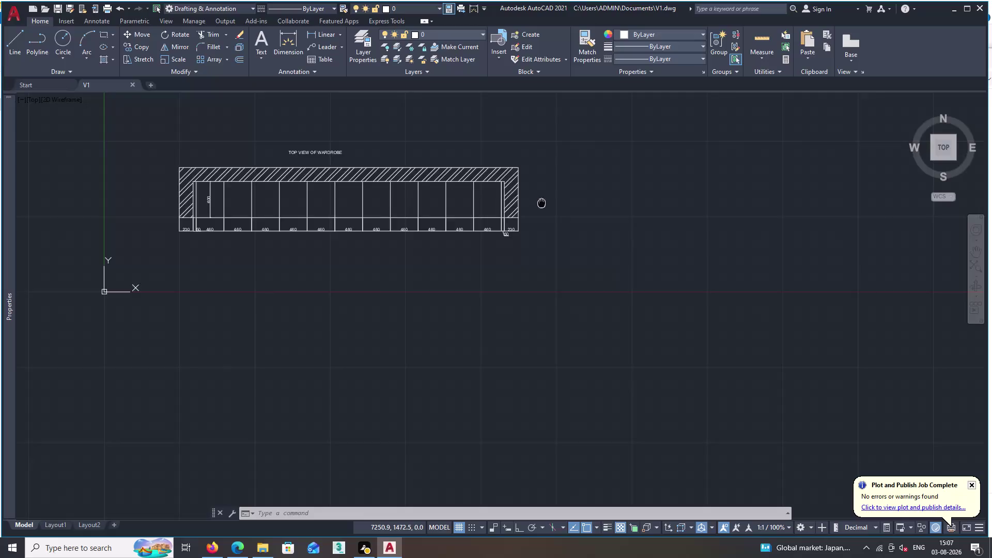
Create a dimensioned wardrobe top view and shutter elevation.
Pick a first point for a trial line, then cancel it.
scroll(down, 3)
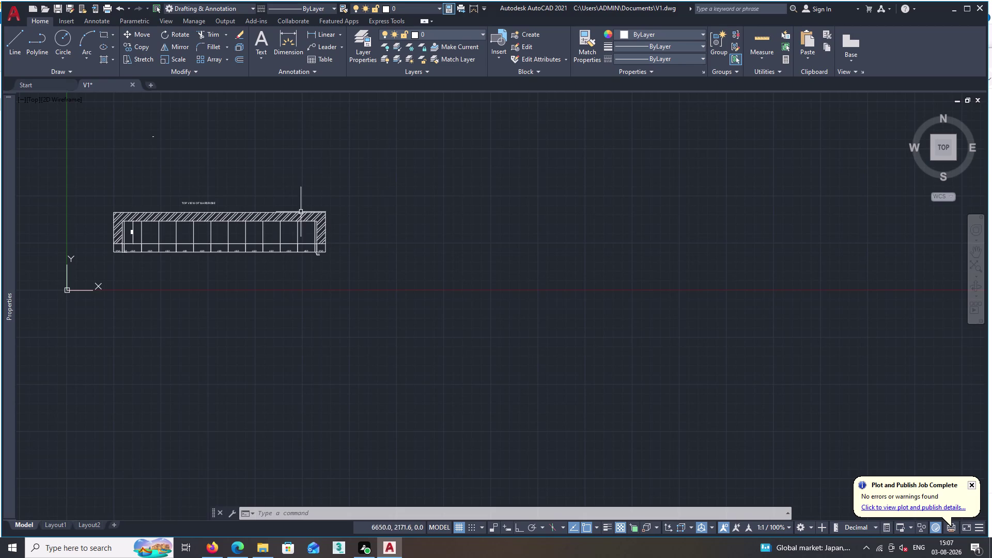
triple_click(16, 33)
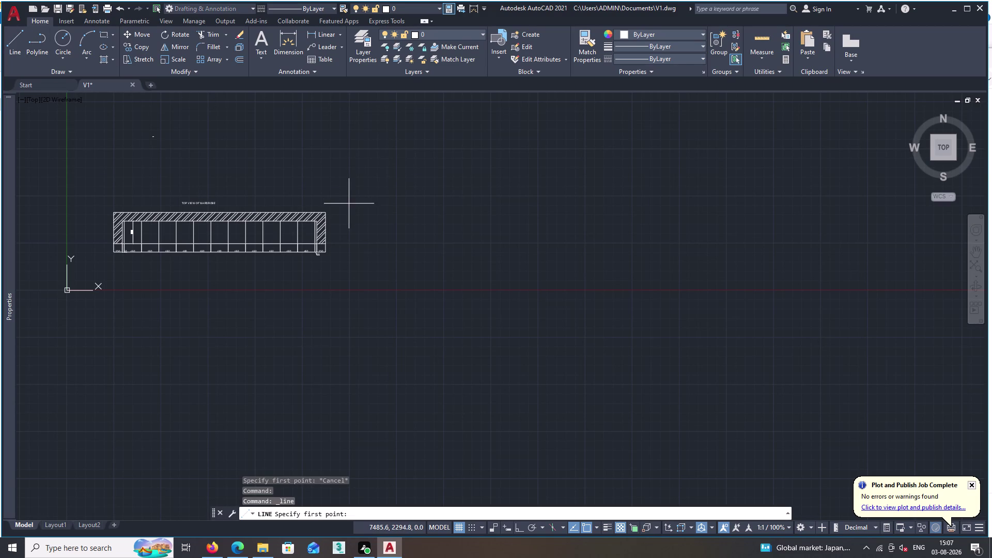
double_click(349, 218)
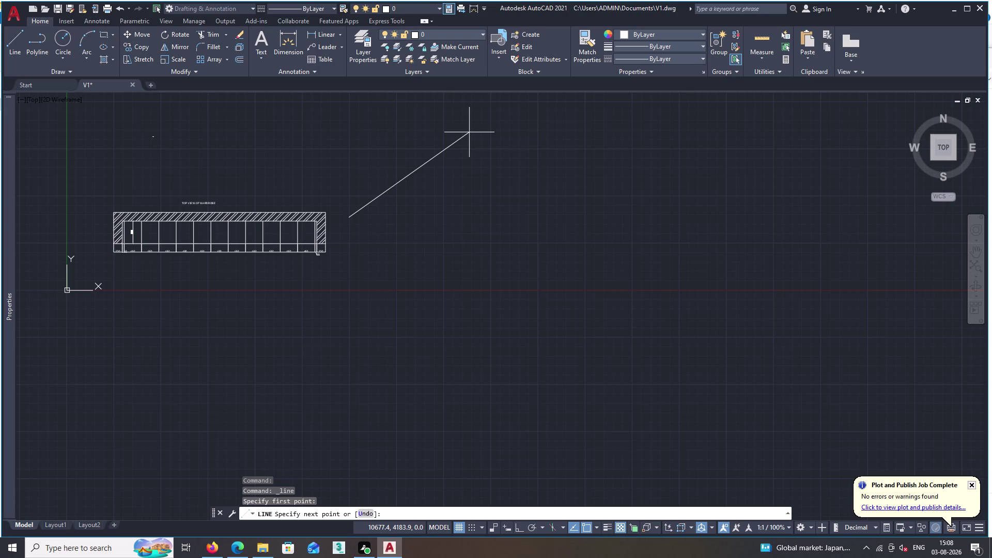
key(Escape)
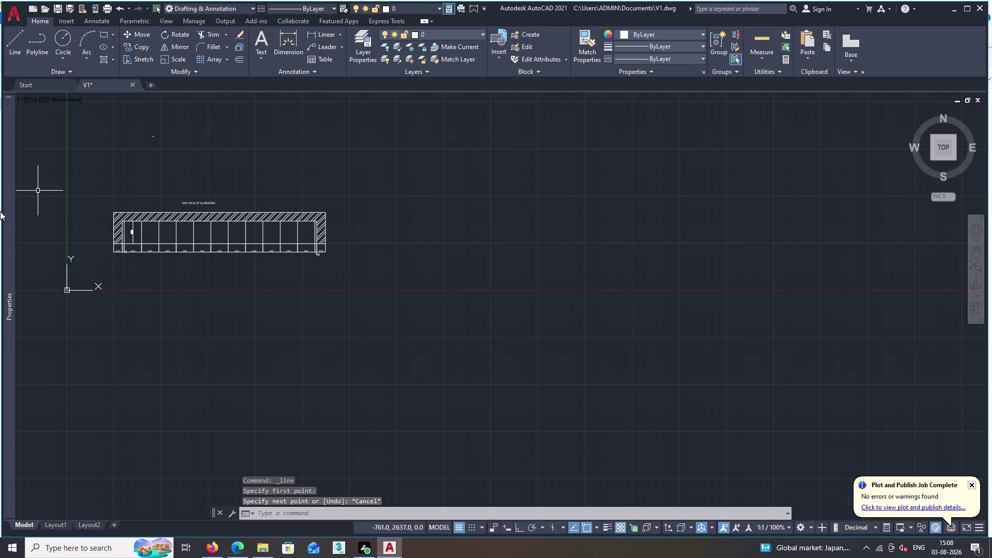
click(12, 40)
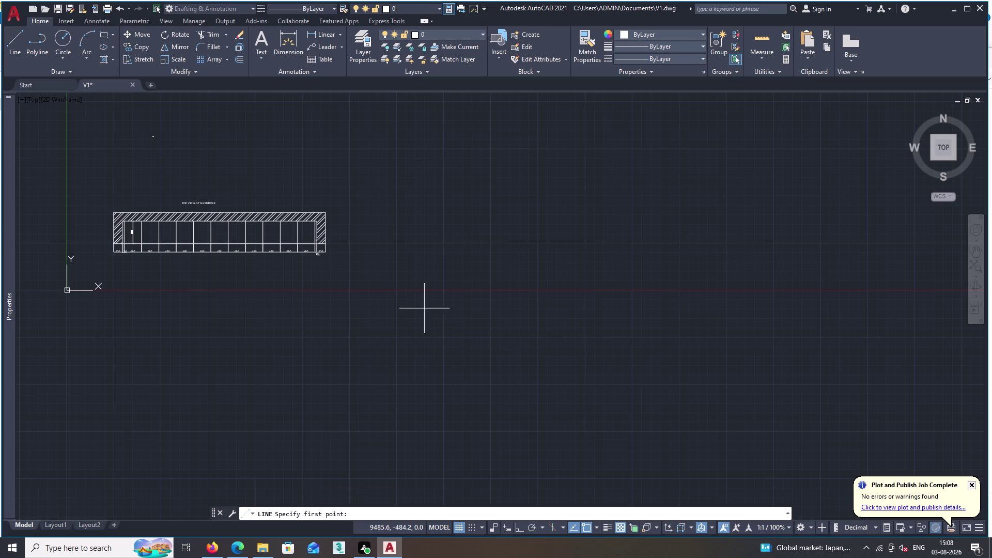
Start a vertical line with Ortho on, then abandon the unfinished line.
double_click(397, 289)
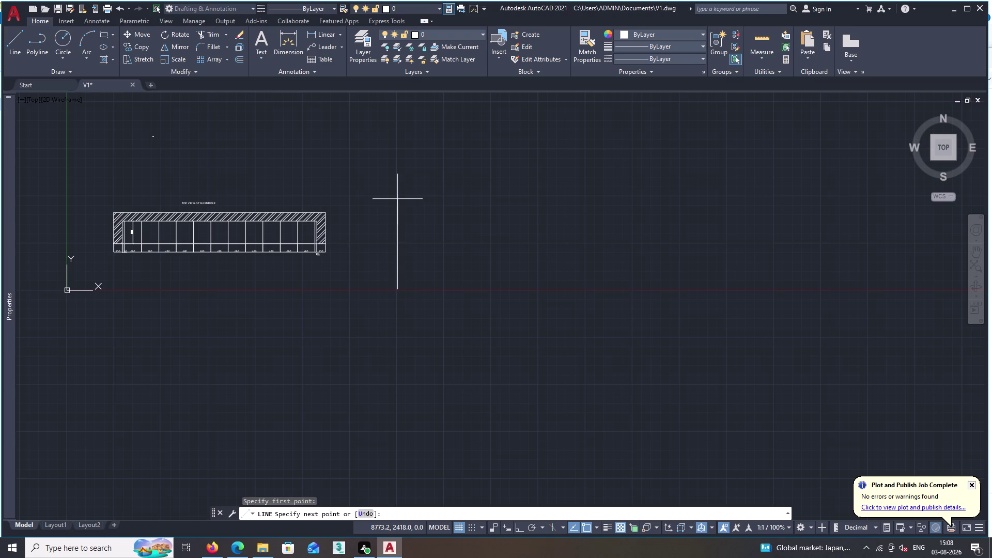
key(F8)
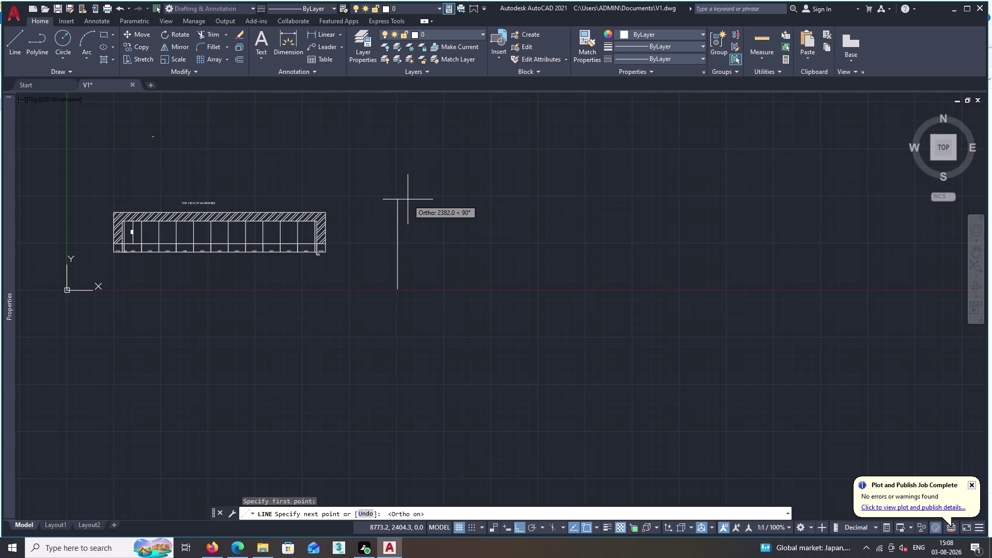
key(2)
key(2)
key(Escape)
Start the RECTANG command with REC.
text(R)
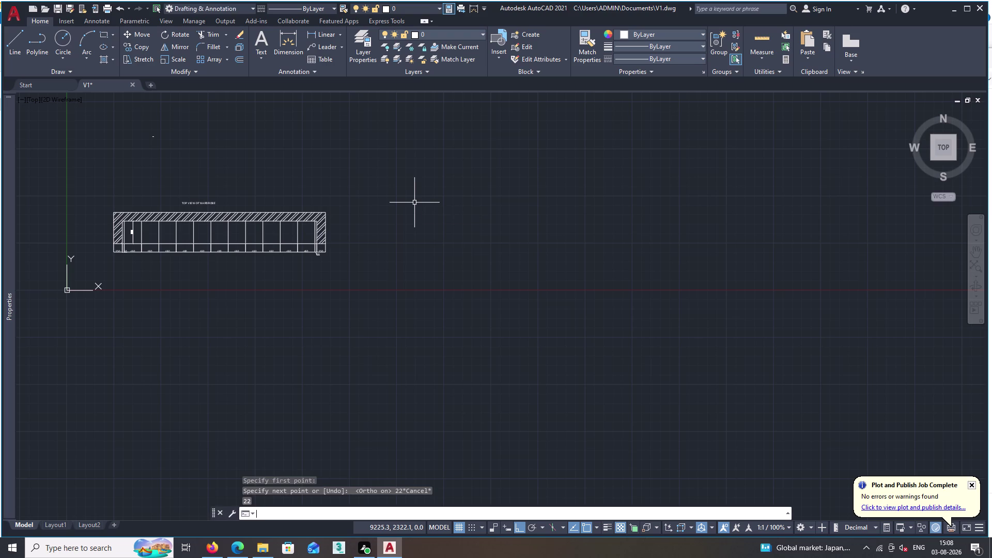
text(EC)
key(space)
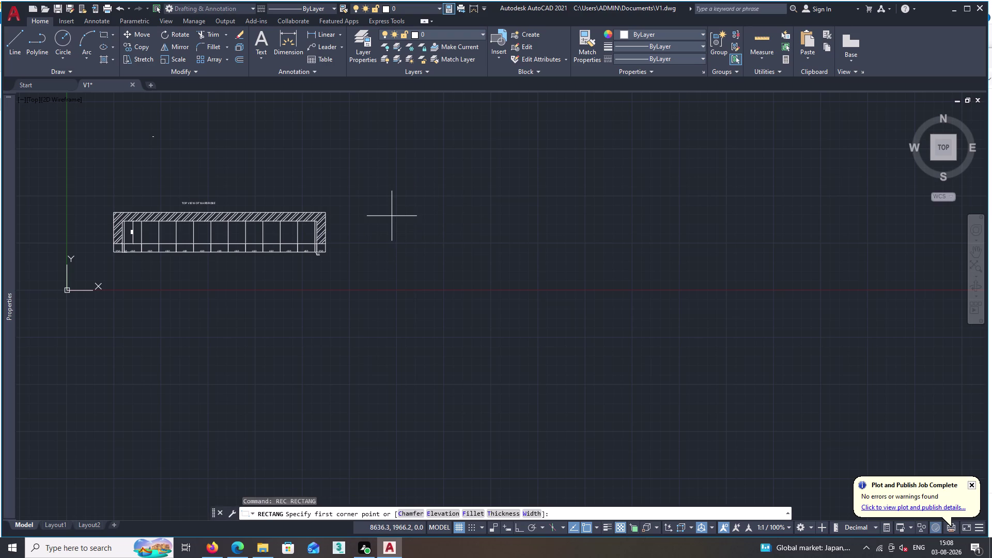
Place a rectangle corner beside the top view and enter length 5140.
click(397, 204)
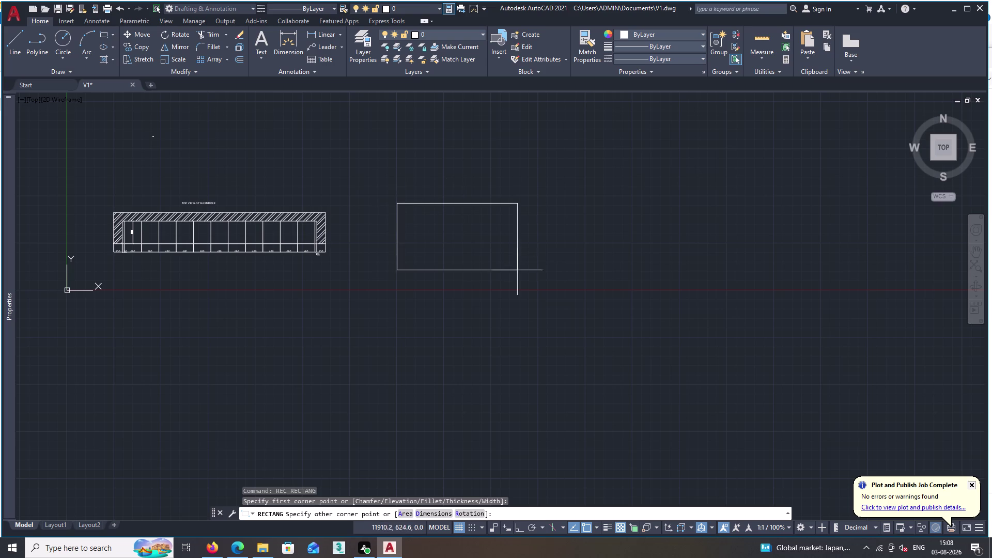
text(D)
key(space)
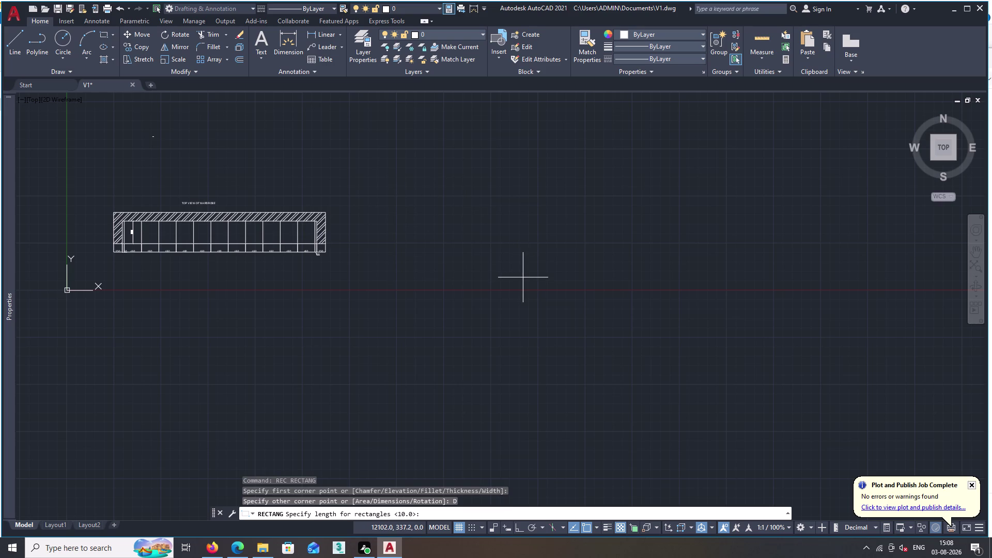
text(514)
text(0)
key(space)
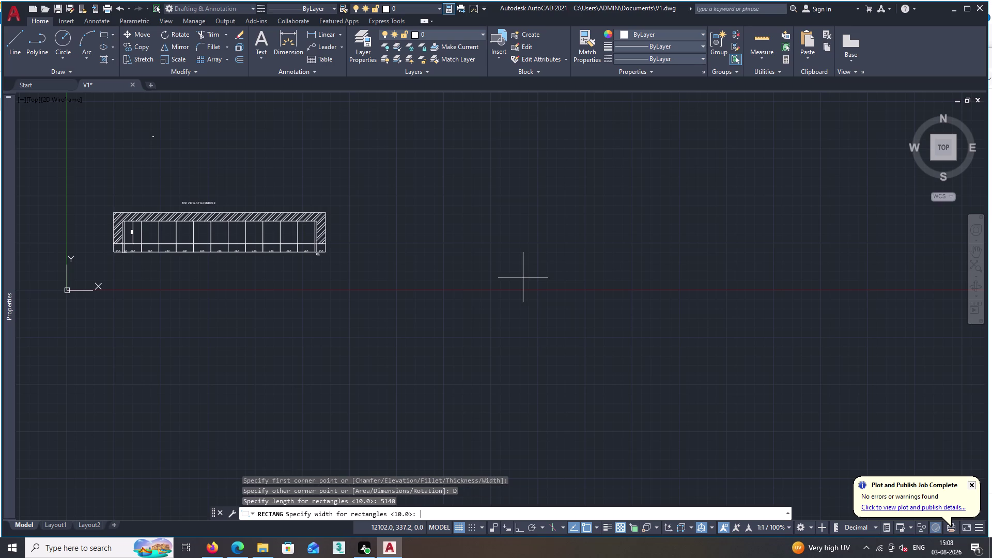
Enter width 2995 and fix the rectangle up and to the right.
key(2)
text(99)
key(5)
key(space)
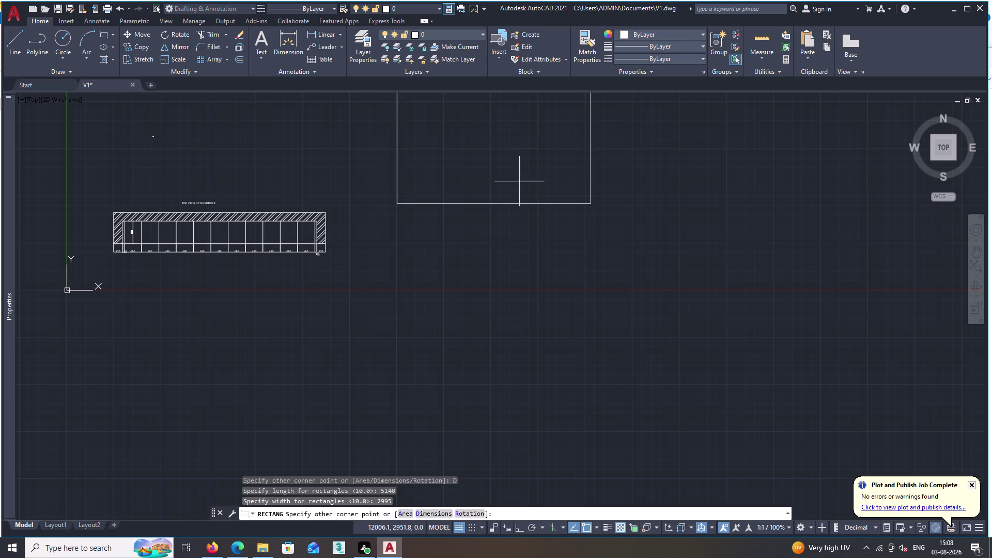
click(514, 271)
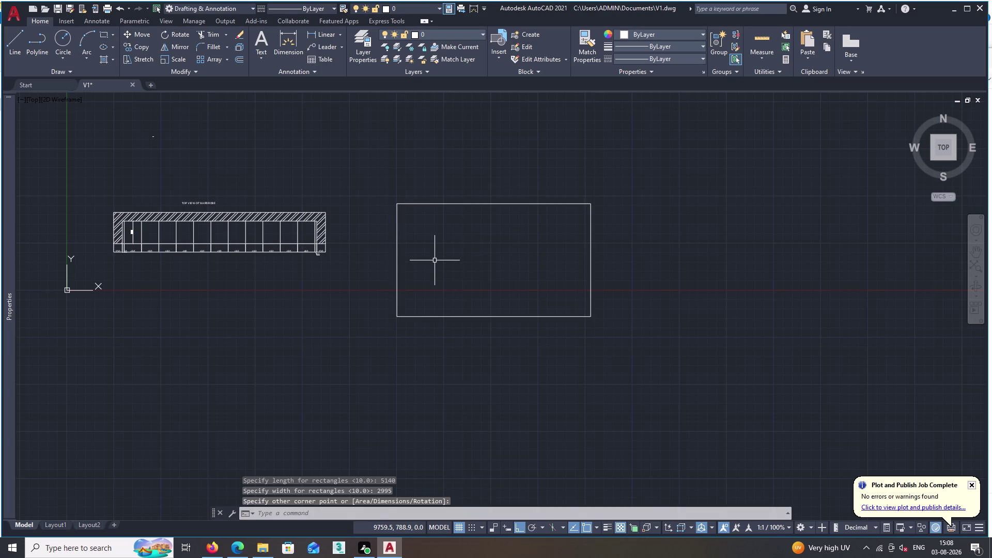
text(O)
key(space)
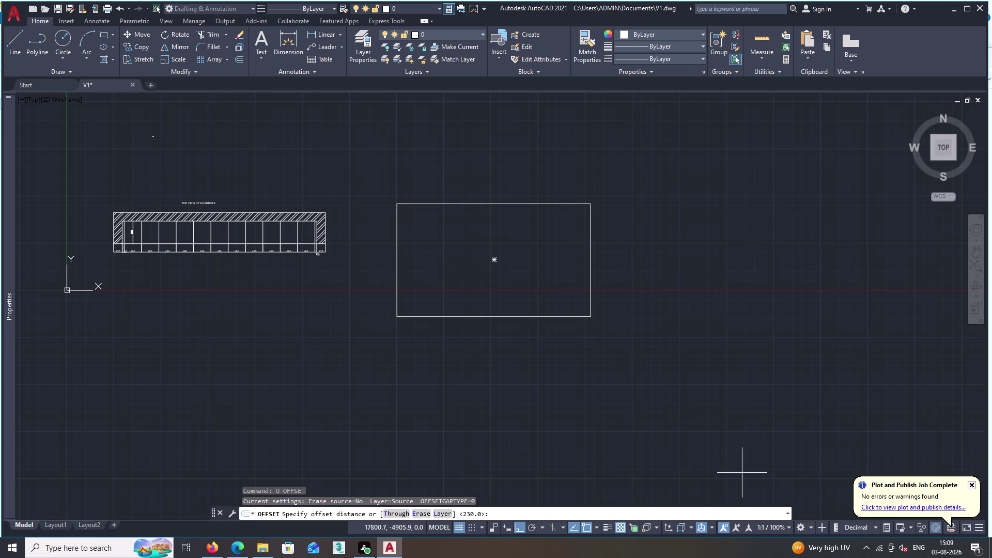
Offset the 5140 × 2995 rectangle 230 inward, then exit OFFSET.
key(space)
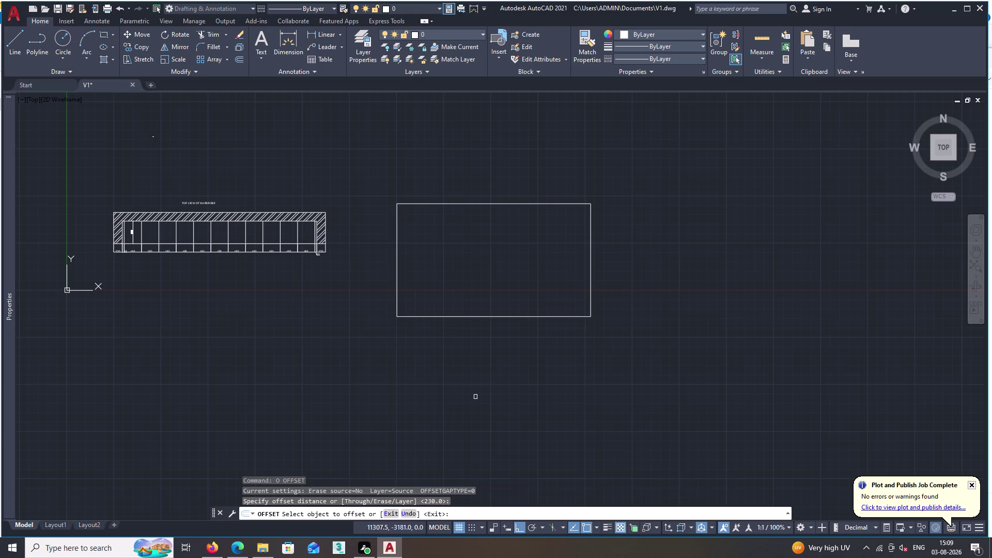
double_click(395, 264)
triple_click(418, 270)
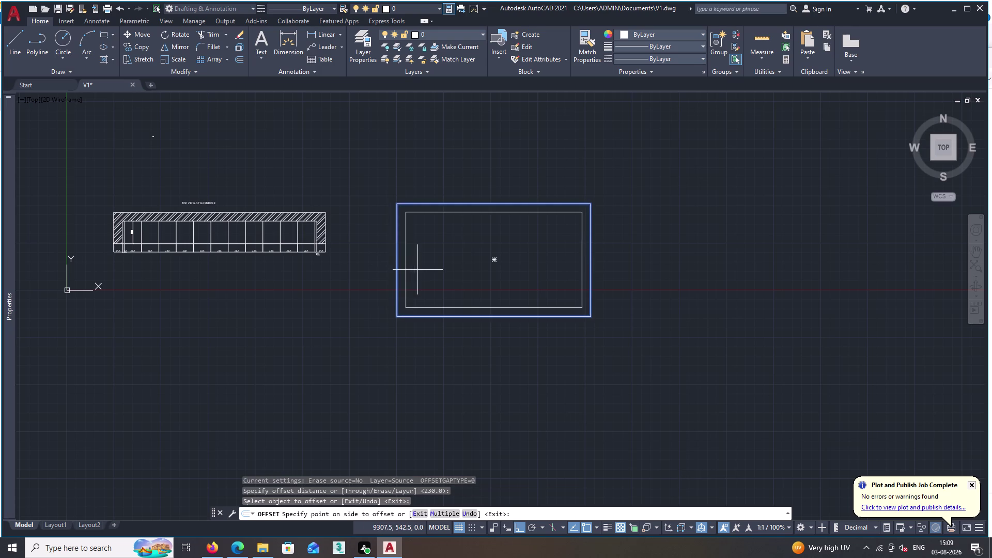
scroll(up, 3)
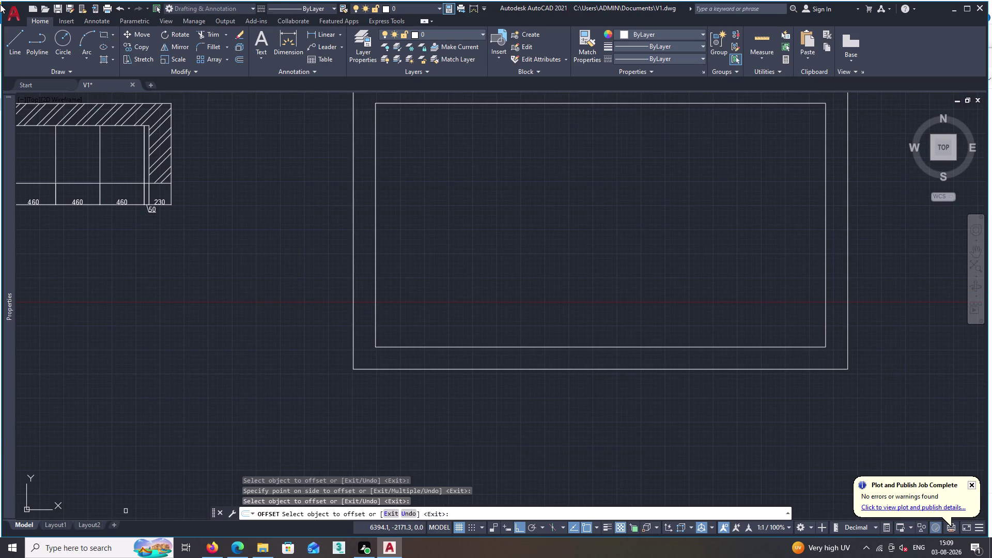
text(E)
text(X)
key(Escape)
text(EX)
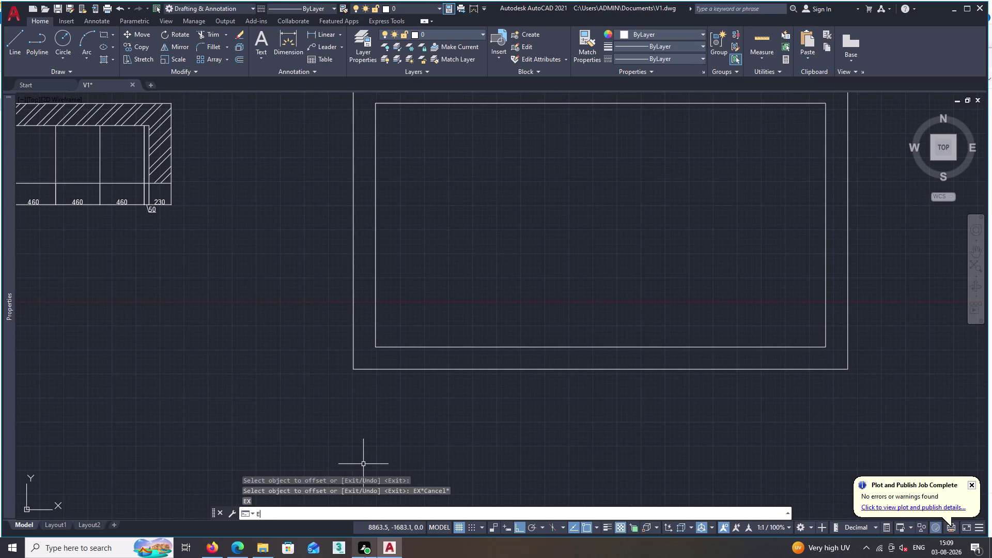
Try EXTEND and BREAK on the inner frame, cancelling each attempt.
key(space)
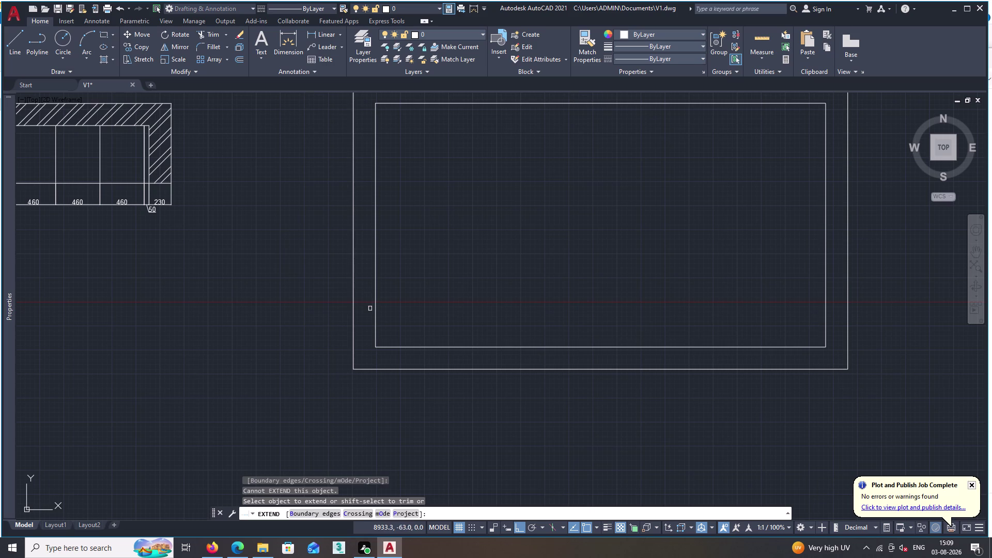
double_click(375, 337)
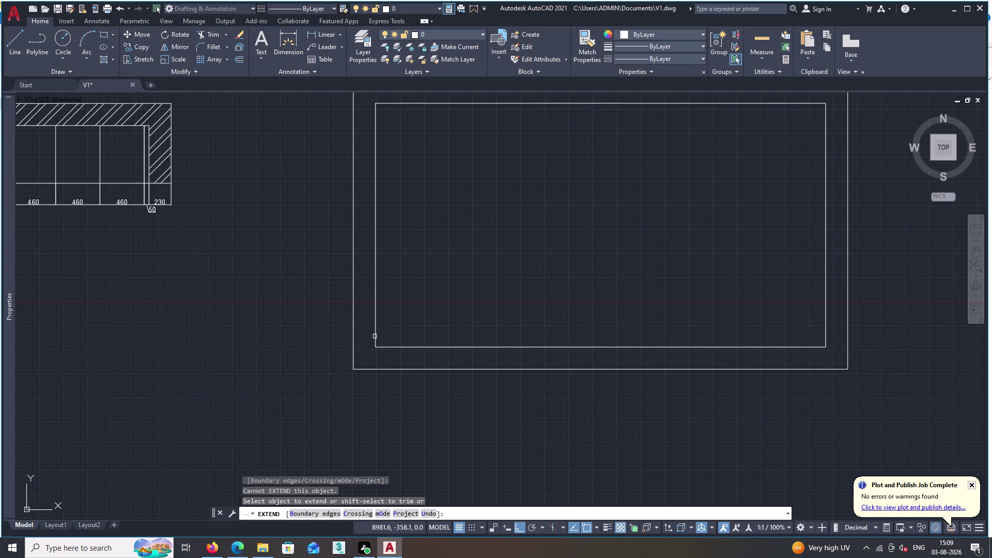
key(Escape)
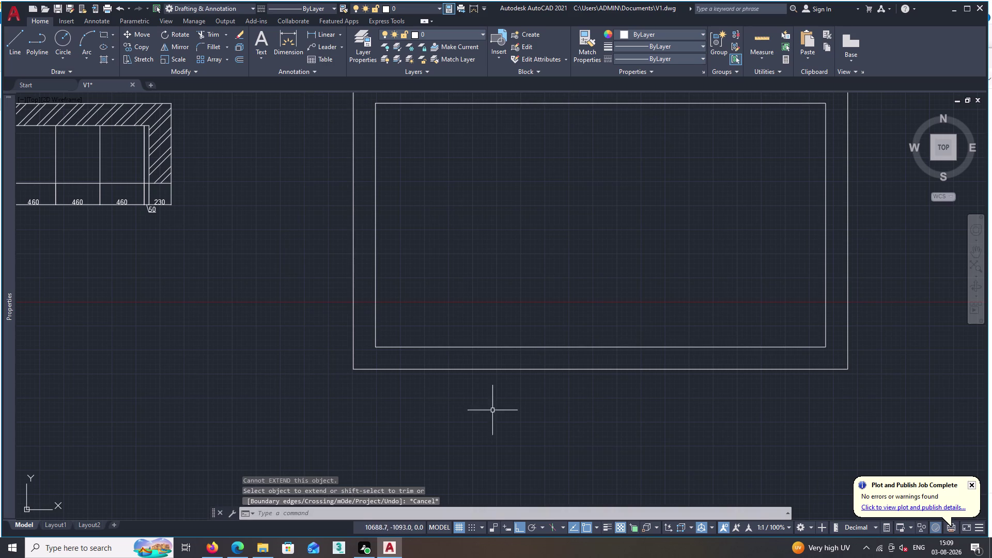
key(b)
text(R)
key(space)
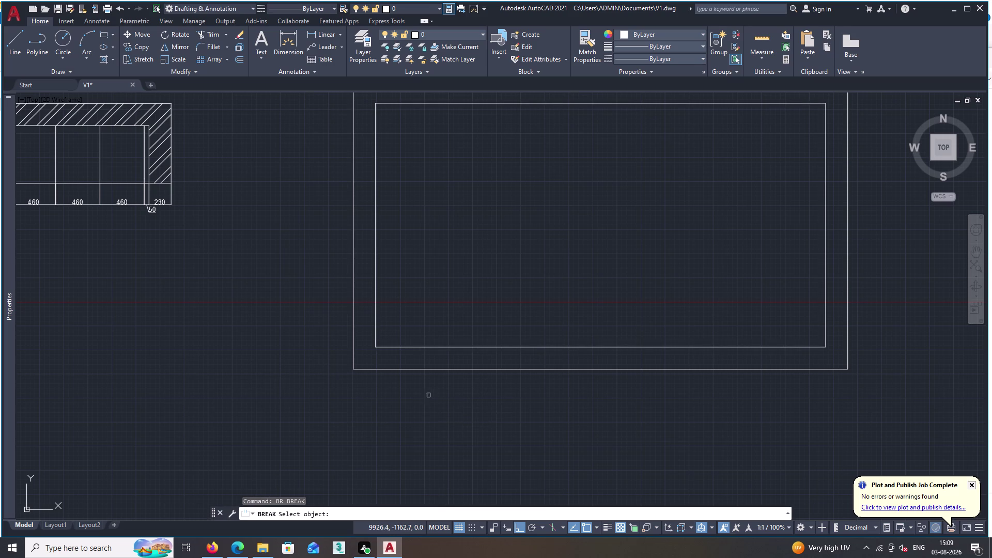
key(Escape)
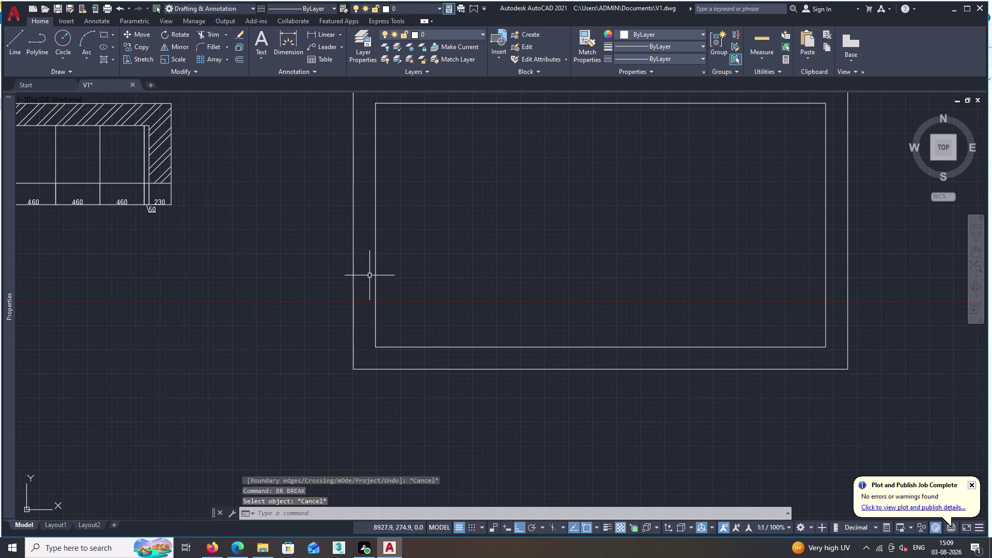
text(BR)
key(space)
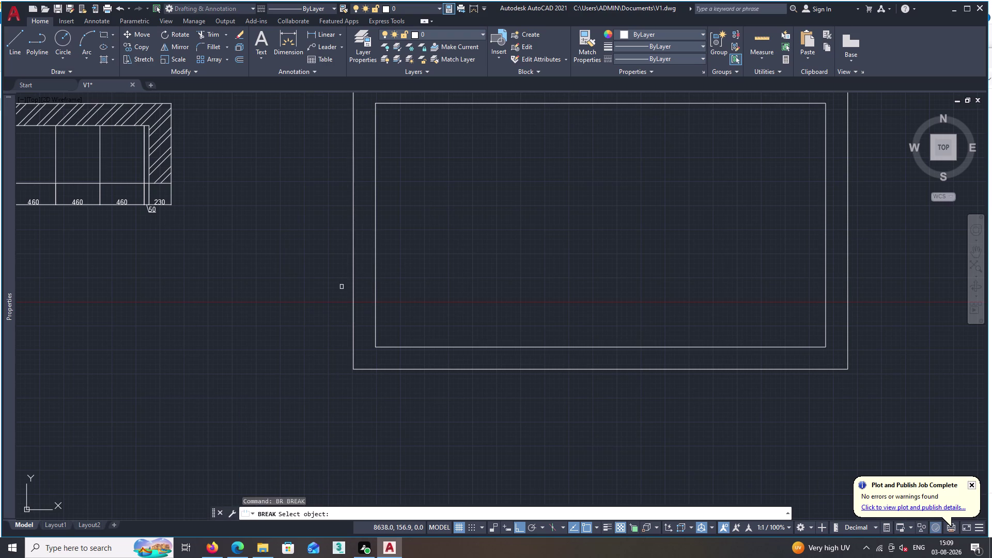
key(Escape)
key(b)
key(r)
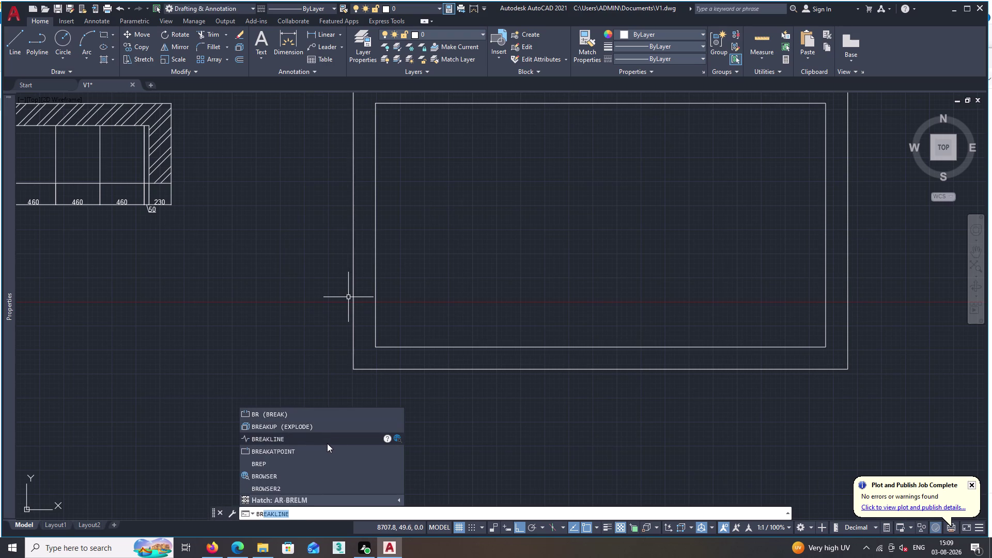
Attempt breaking the inner rectangle at its lower-left corner and left edge.
double_click(331, 450)
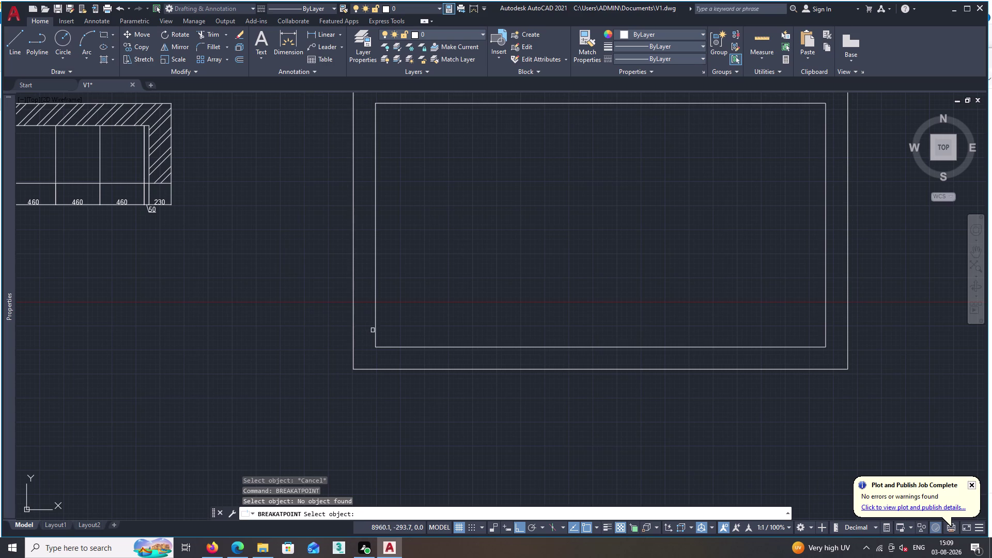
double_click(377, 329)
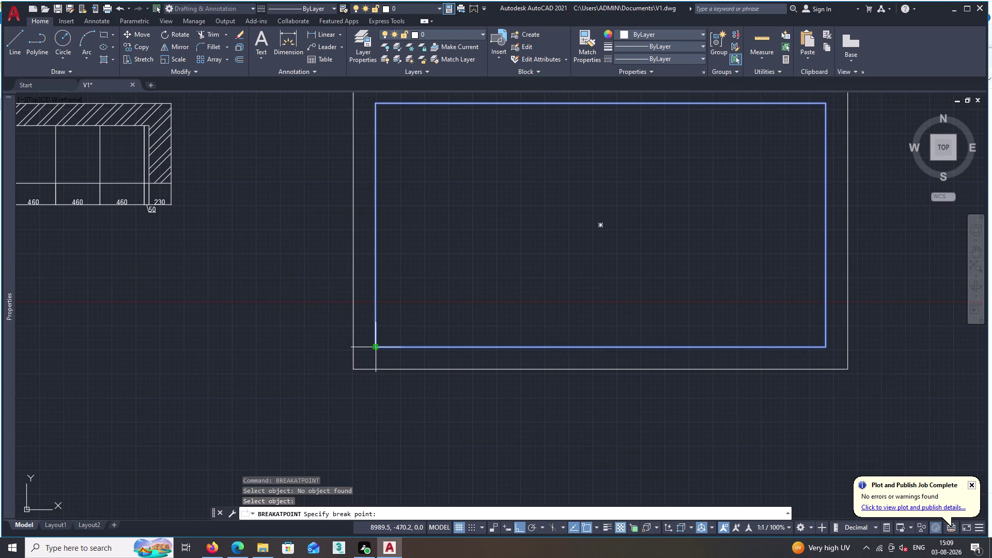
click(374, 346)
key(space)
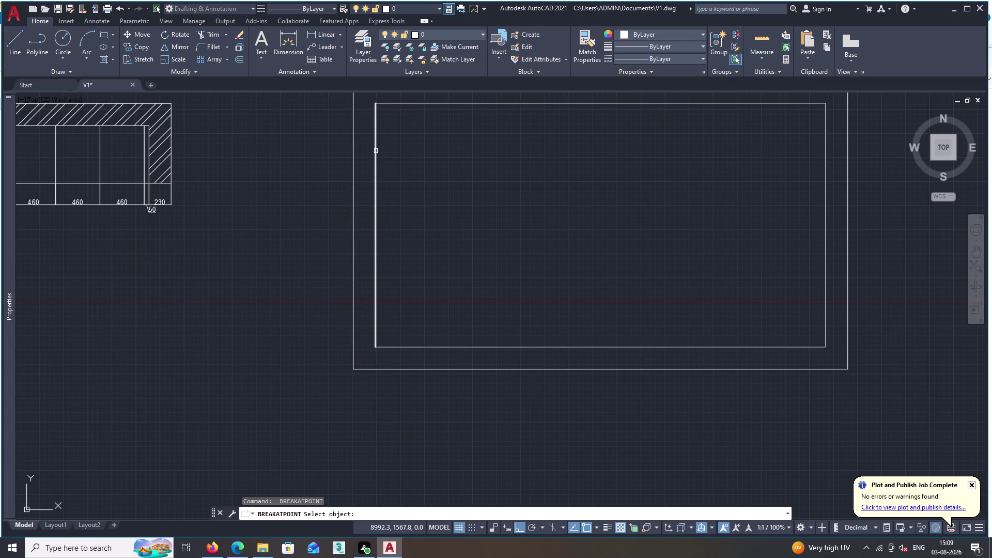
click(374, 151)
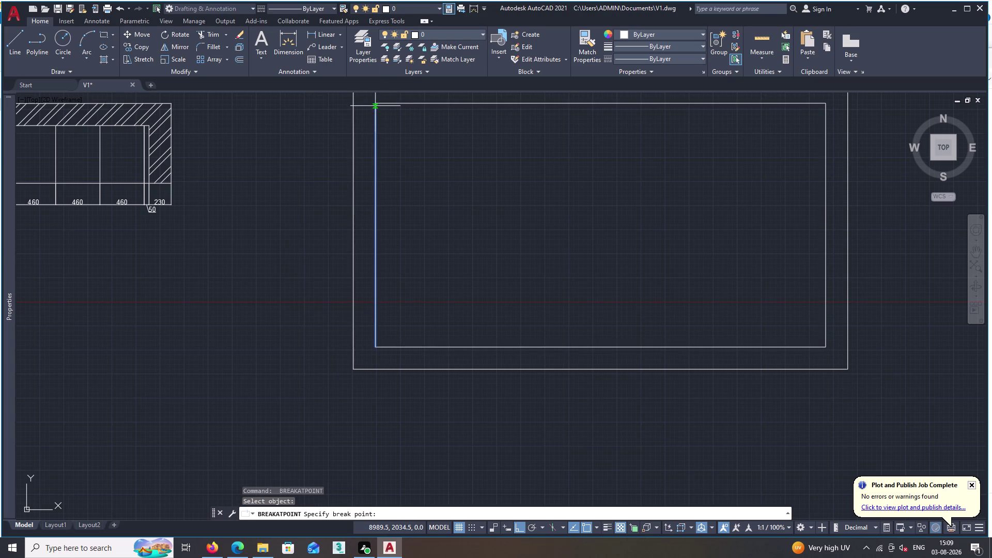
click(377, 104)
key(space)
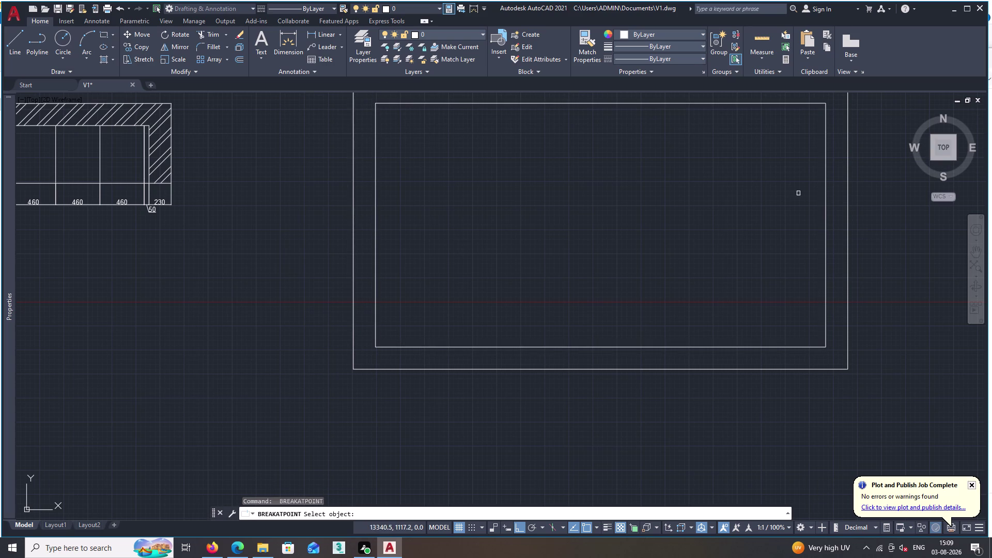
Attempt breaks on the inner rectangle's right side and bottom-right corner, then cancel.
double_click(827, 210)
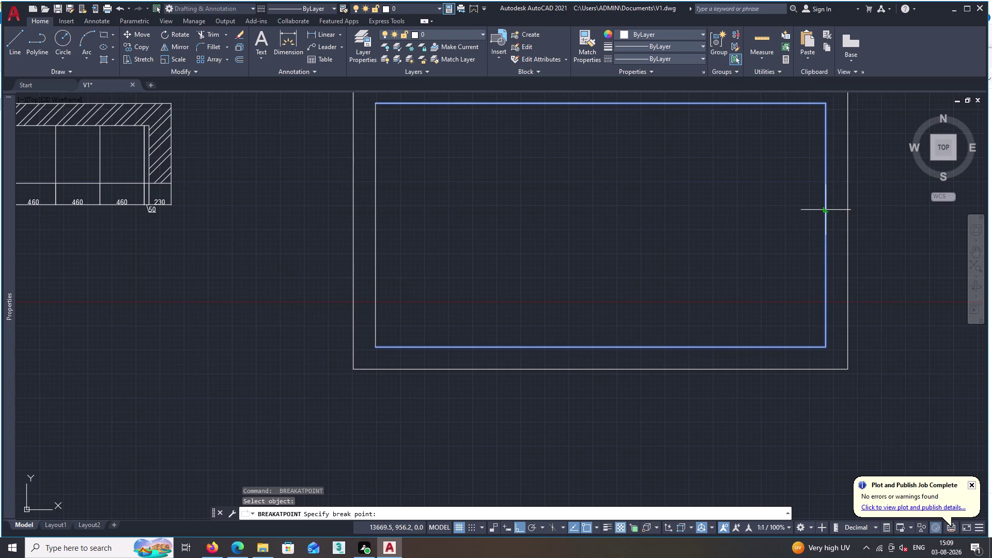
triple_click(825, 104)
key(space)
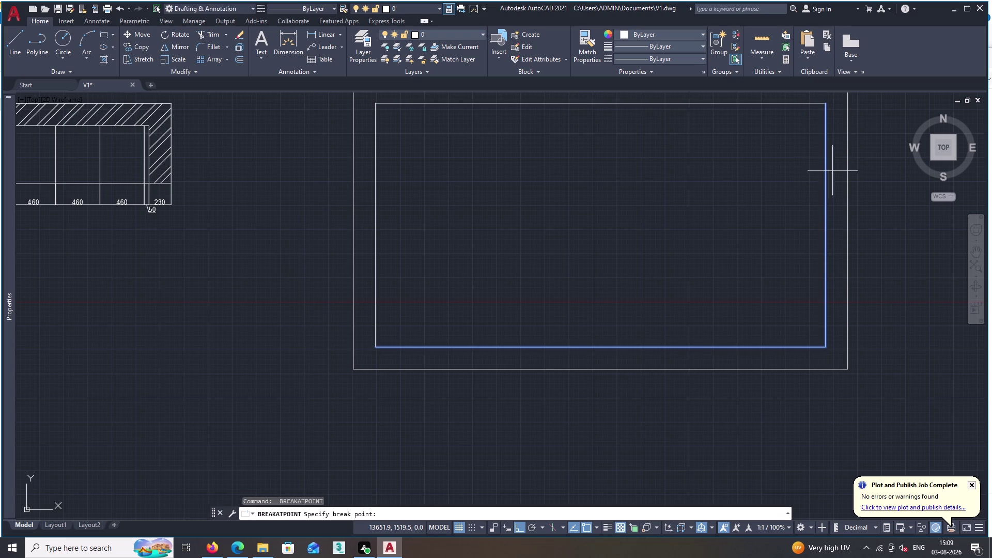
key(space)
key(space)
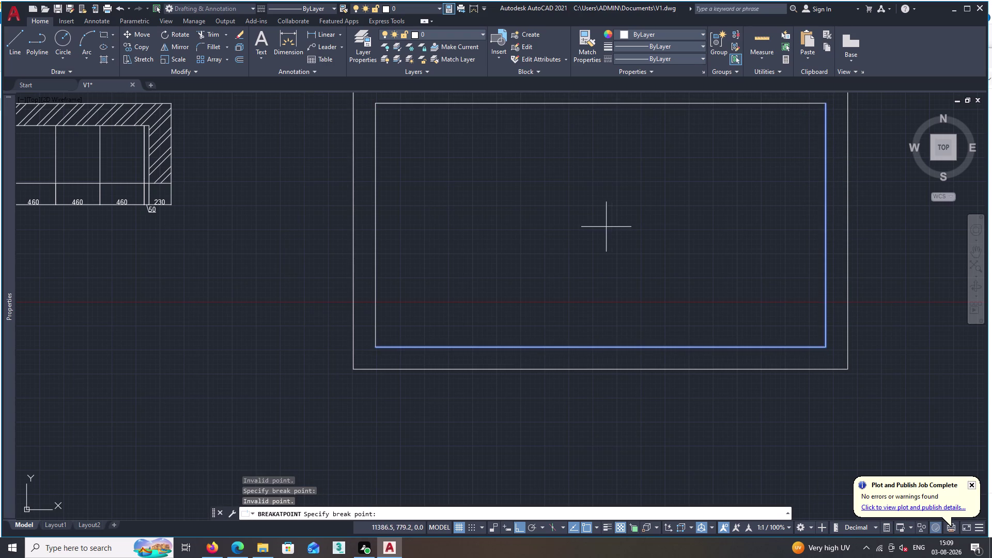
key(space)
click(828, 346)
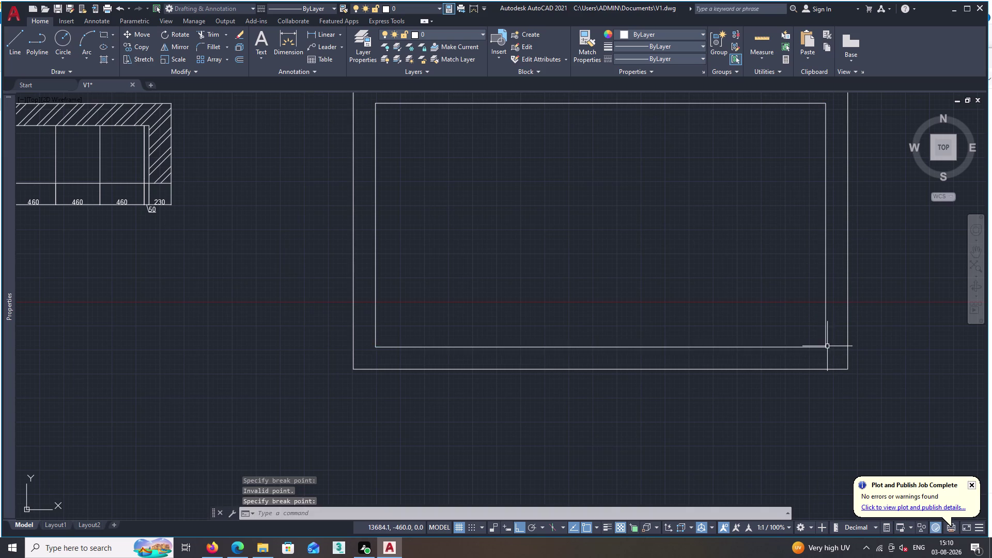
key(space)
key(o)
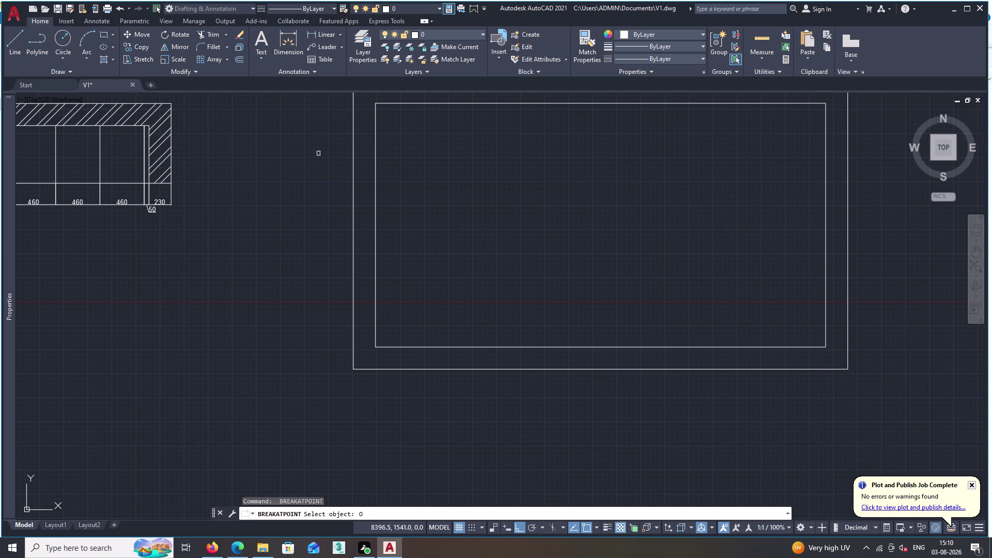
key(space)
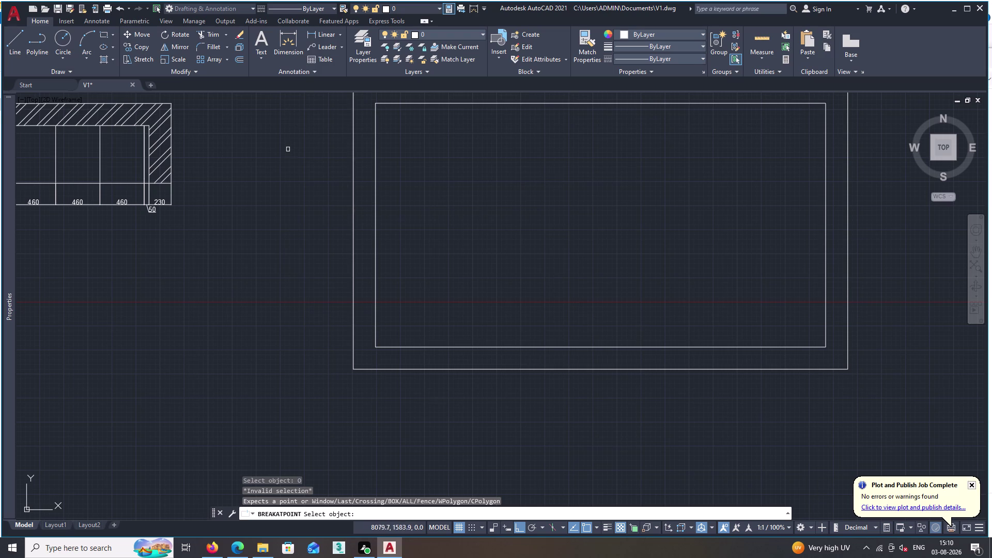
key(Escape)
Start EXTEND with EX and cancel the first line pick.
key(e)
text(X)
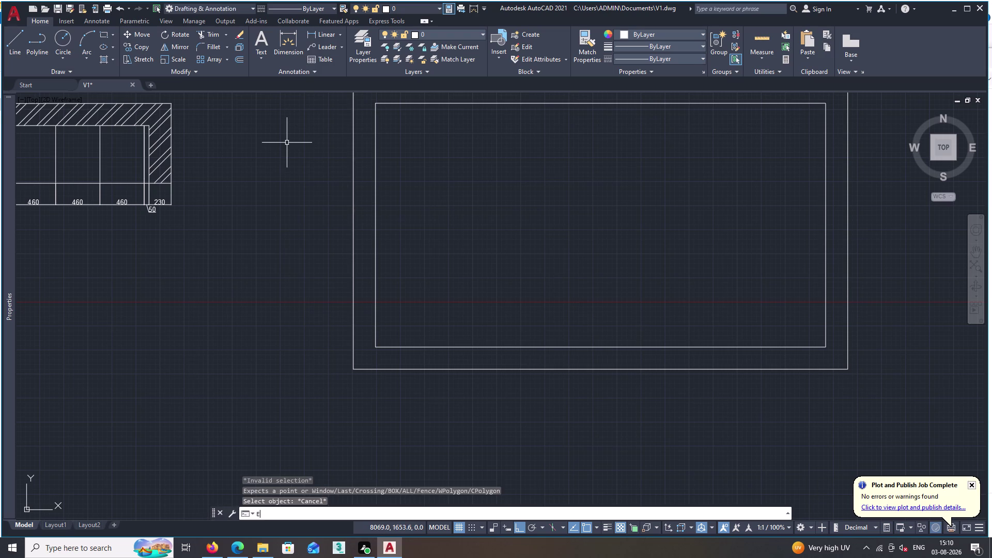
key(space)
double_click(374, 216)
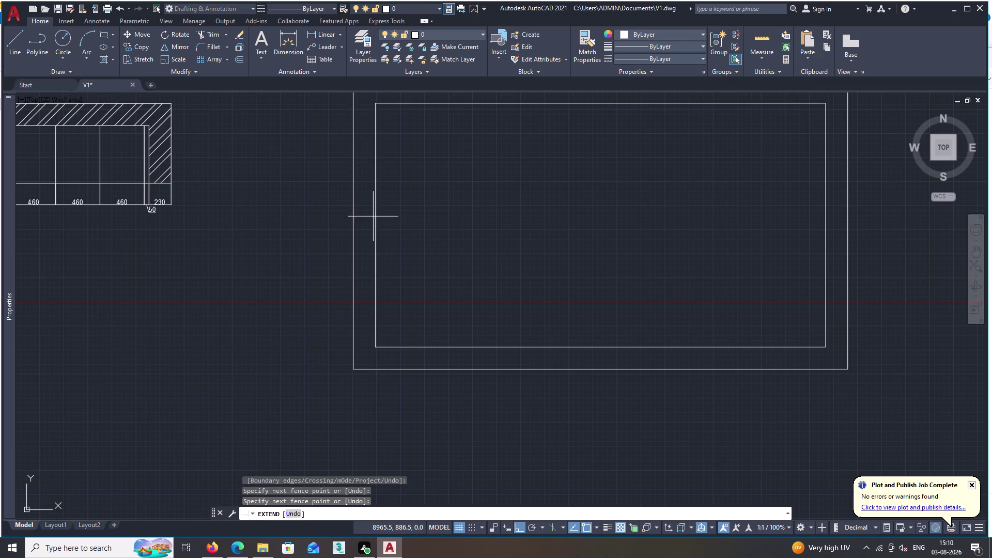
key(Escape)
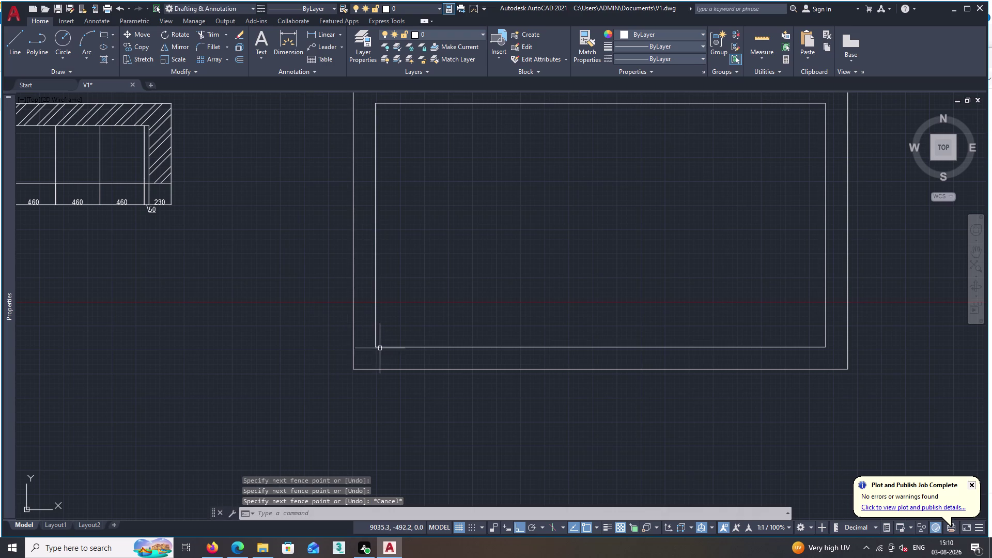
Extend the left and right inner lines up and down to the outer frame.
key(e)
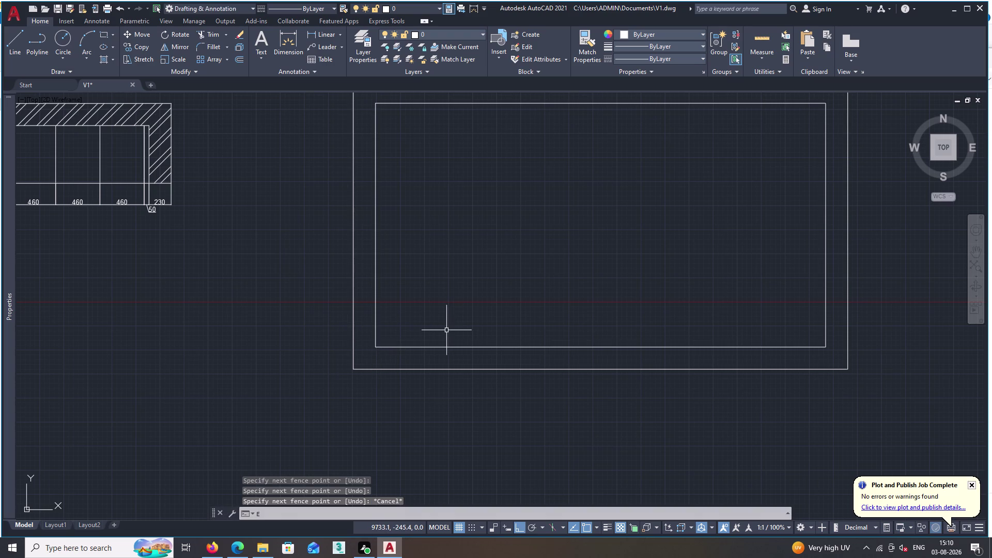
text(X)
key(space)
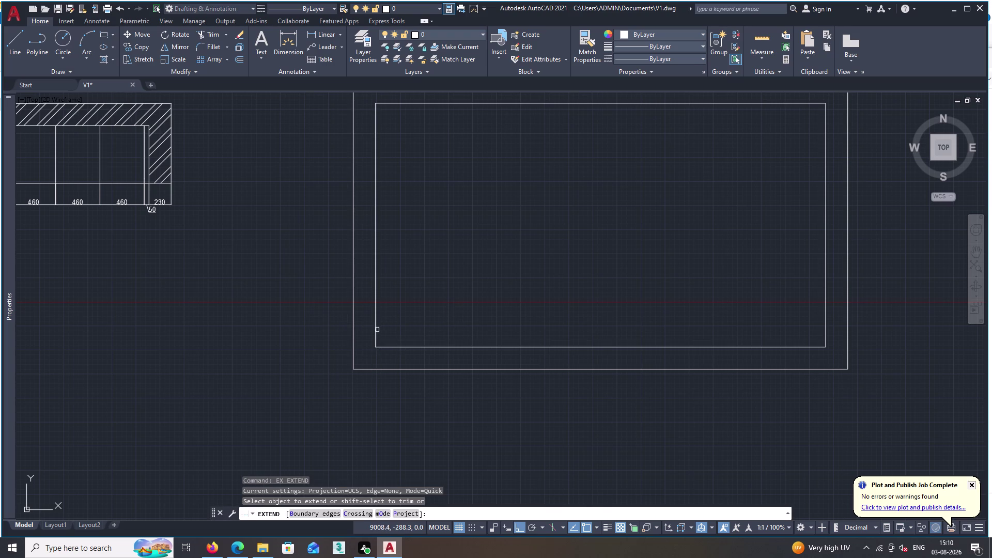
double_click(377, 330)
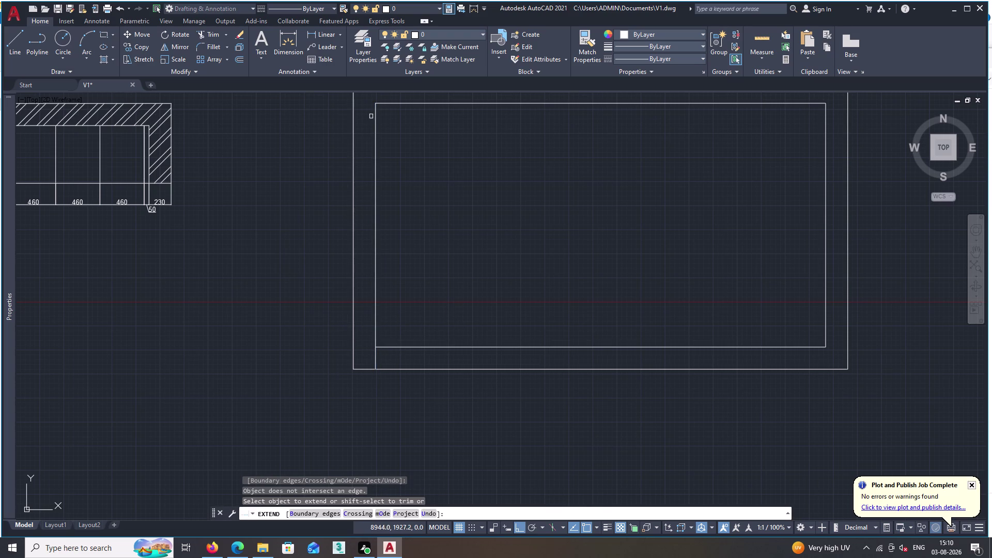
double_click(377, 116)
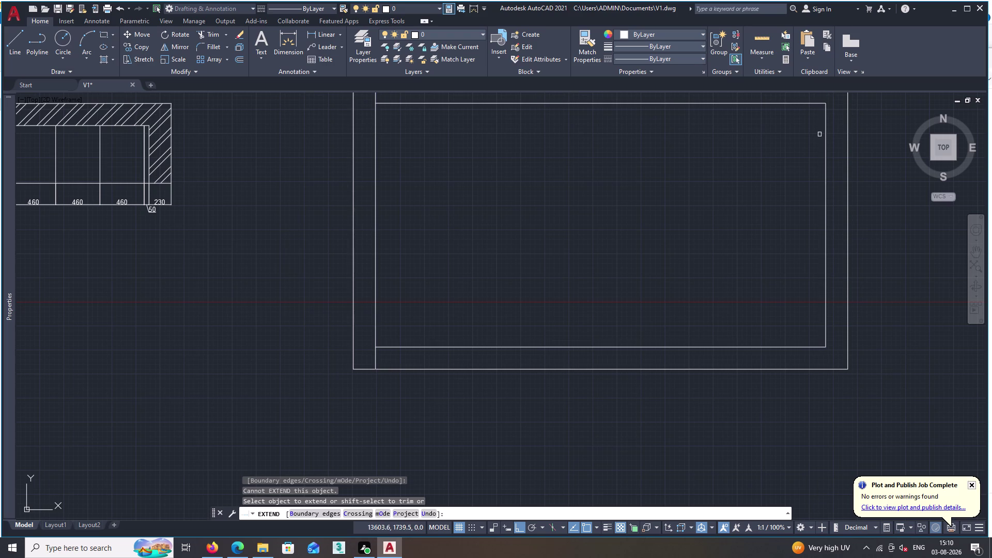
click(827, 138)
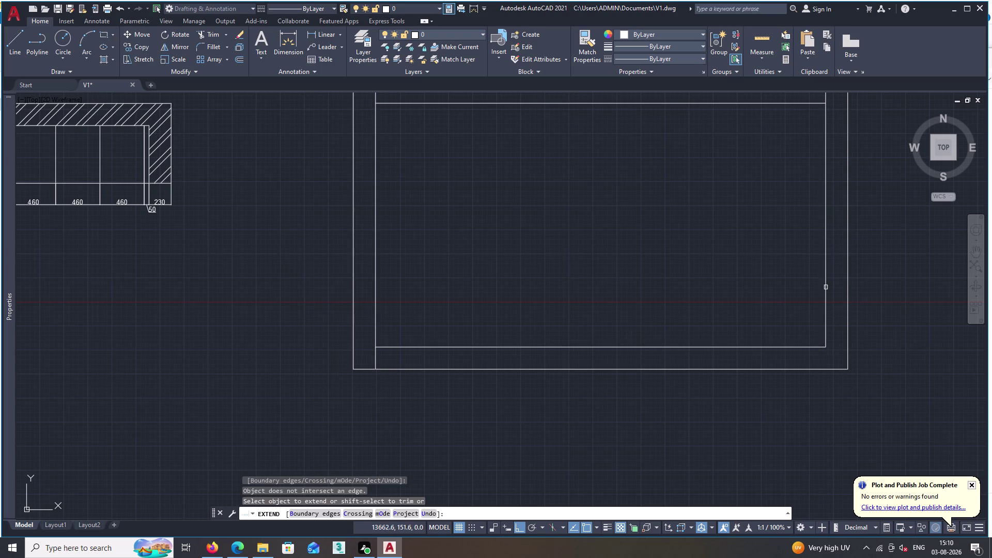
double_click(827, 290)
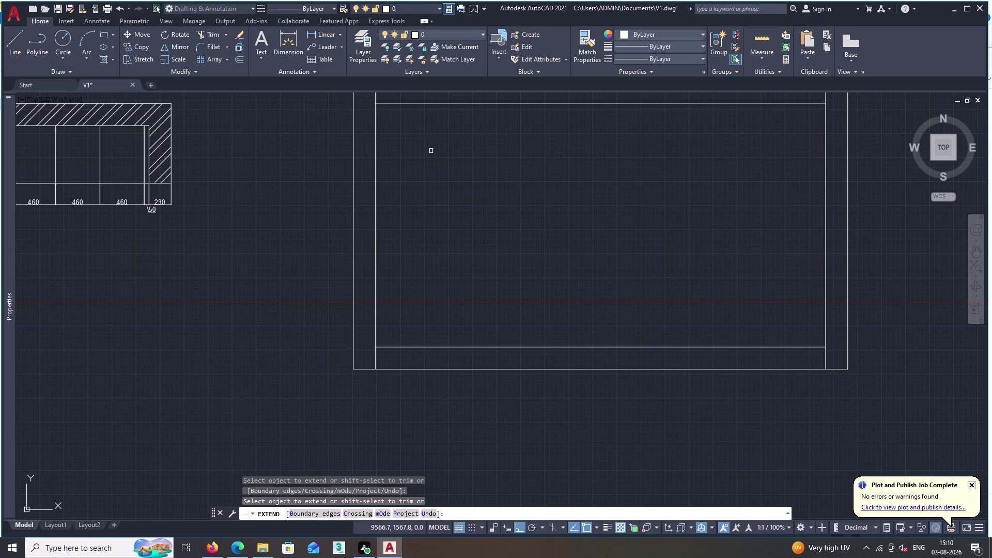
key(Escape)
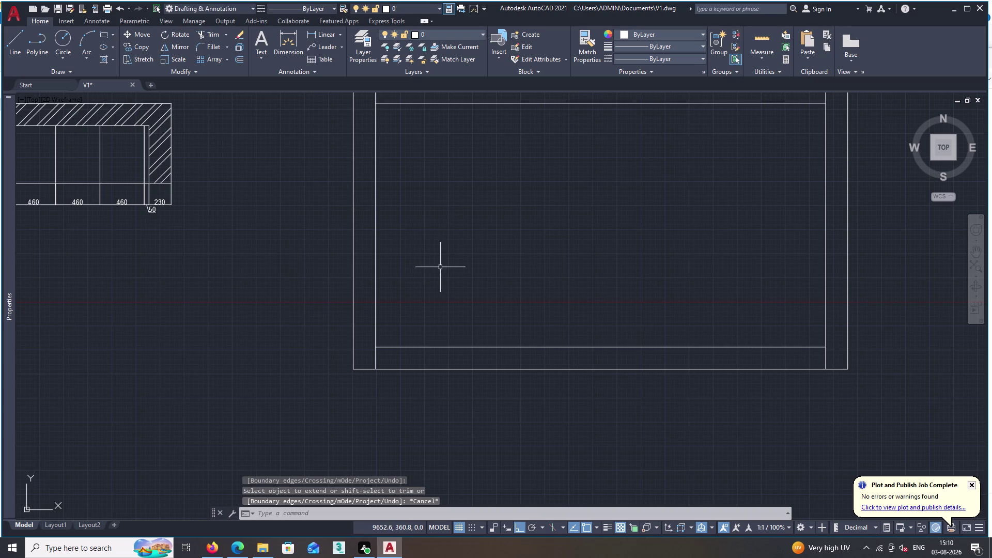
After several polyline-editing attempts, delete the top inner line.
double_click(458, 347)
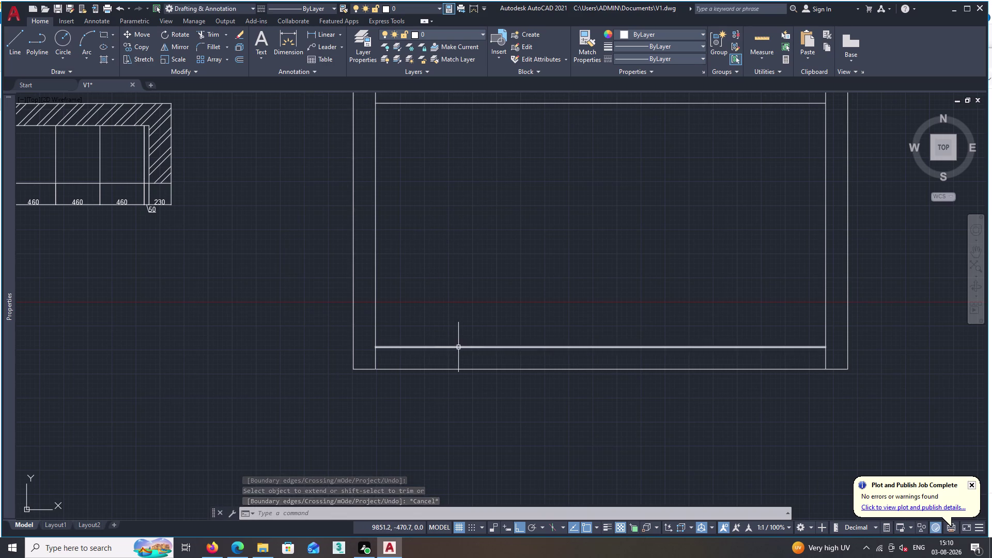
click(545, 103)
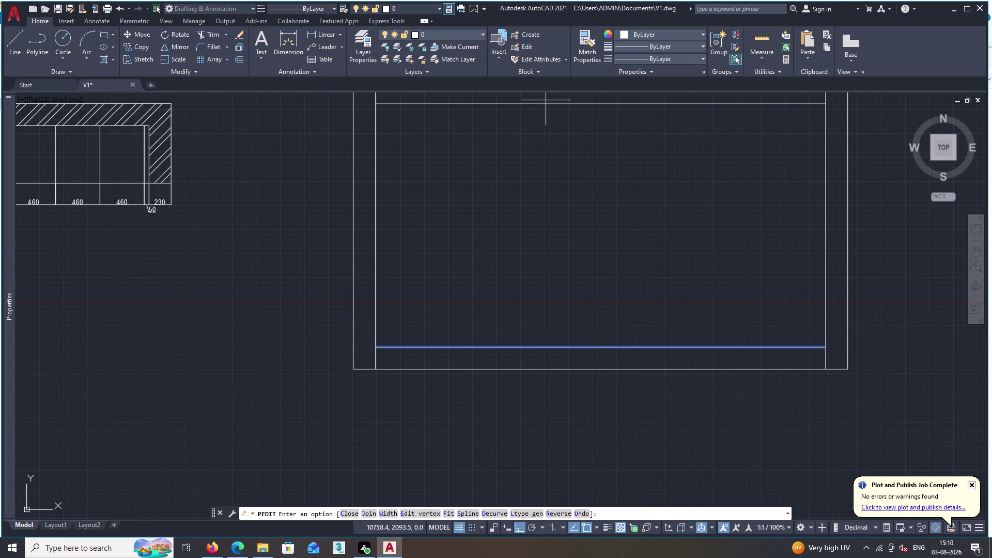
key(Escape)
double_click(547, 103)
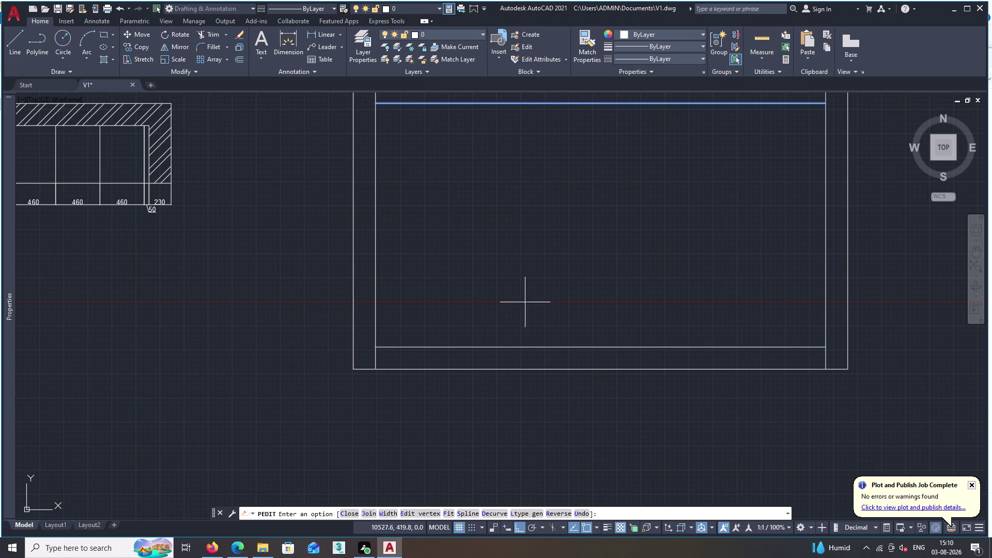
click(534, 348)
key(Delete)
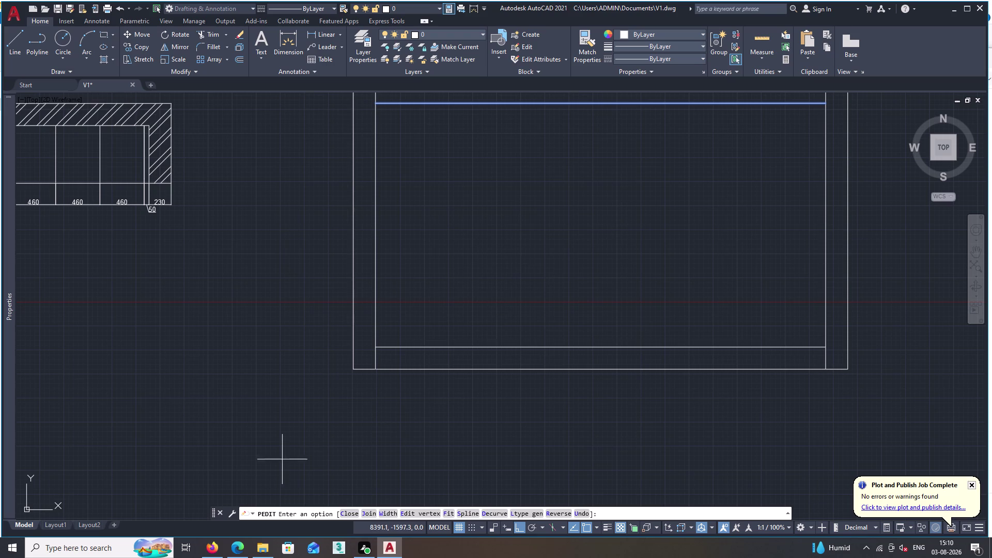
key(Delete)
key(Escape)
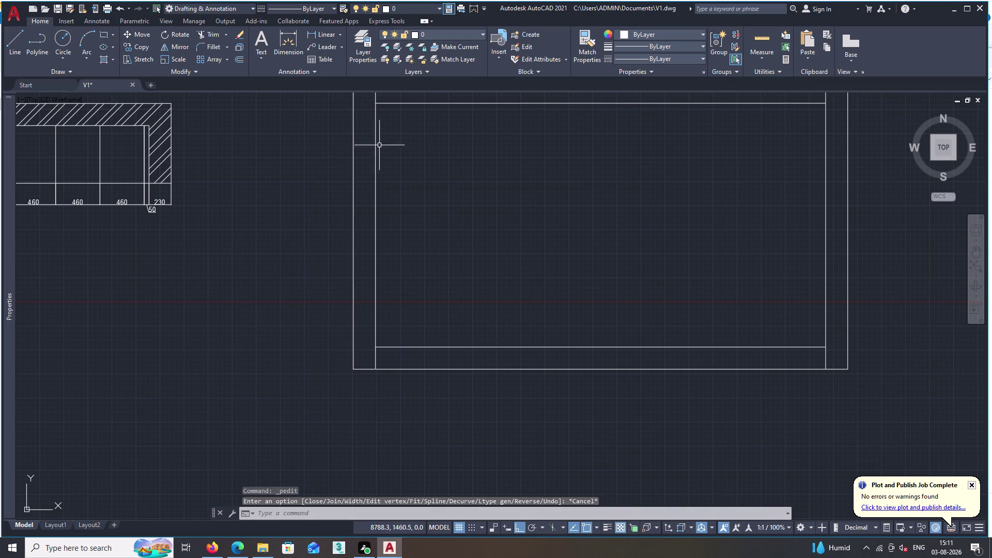
click(445, 103)
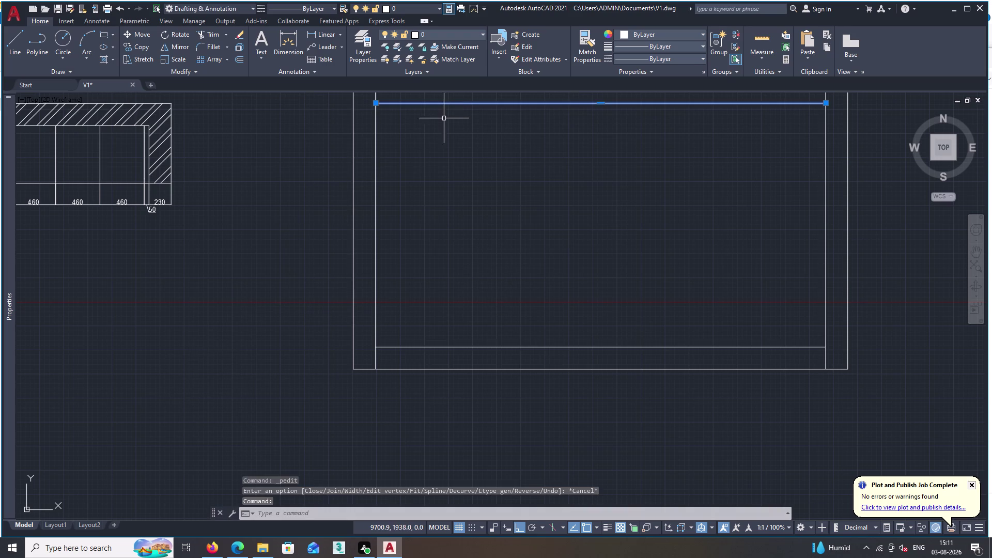
key(Delete)
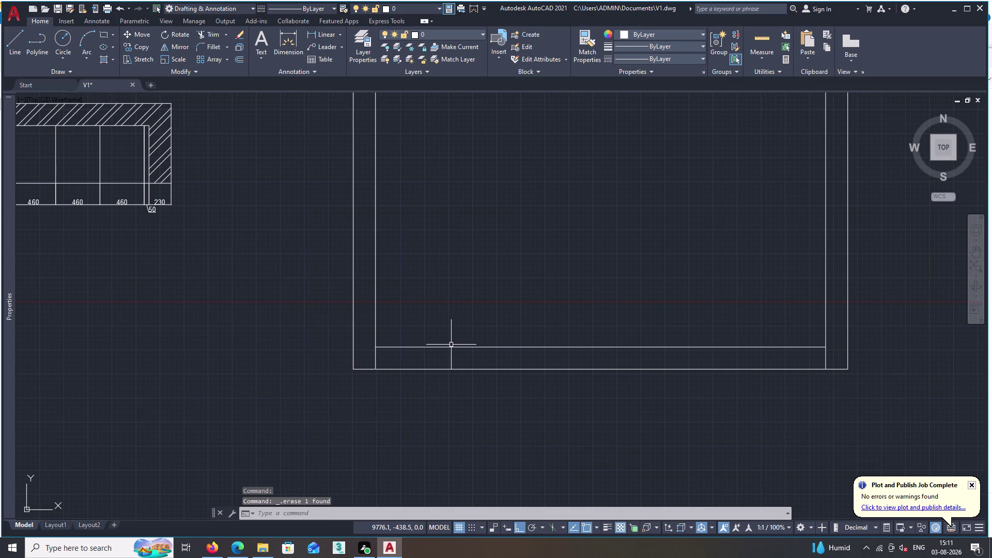
Try repeatedly to select and delete the bottom inner line.
double_click(452, 346)
key(Delete)
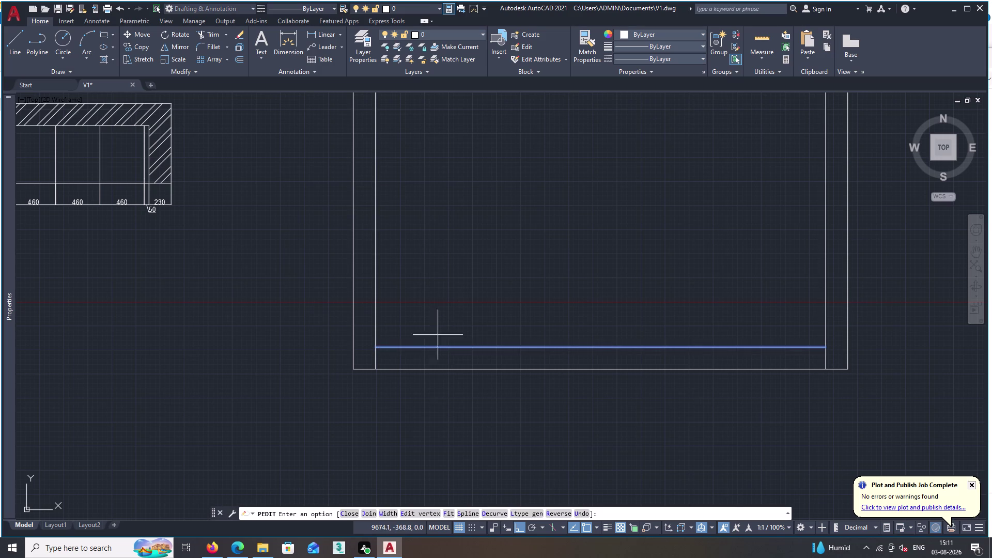
key(Delete)
click(164, 311)
key(Delete)
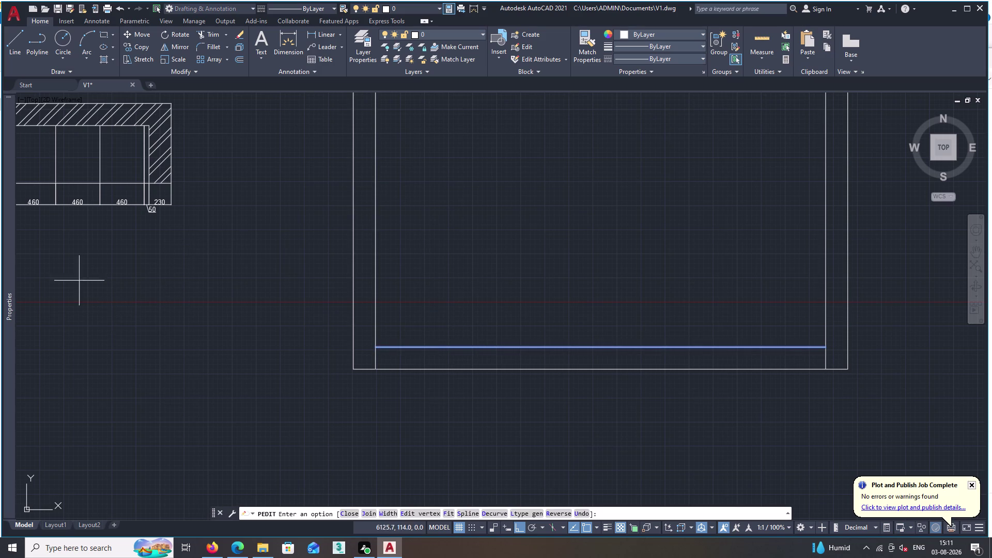
key(Delete)
double_click(188, 298)
key(Delete)
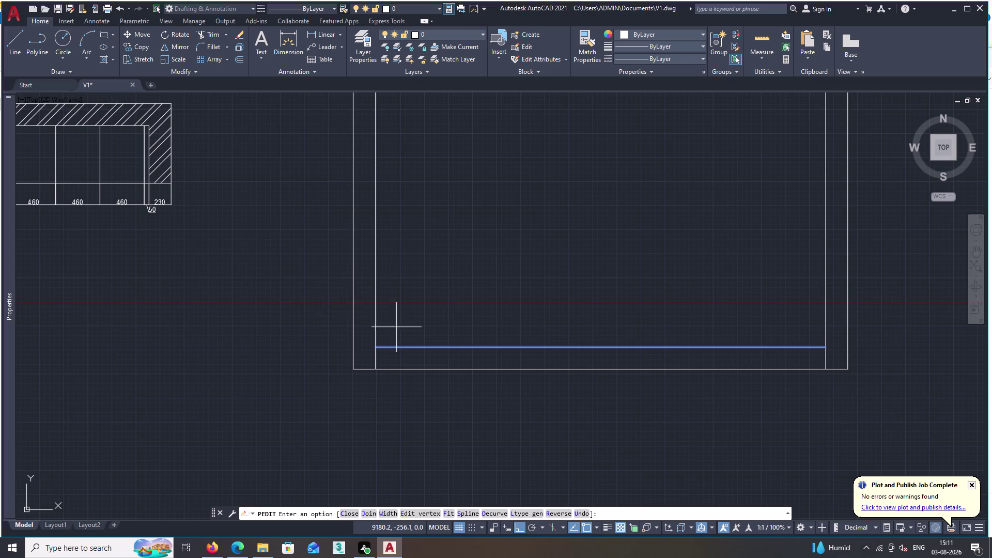
key(Delete)
key(Escape)
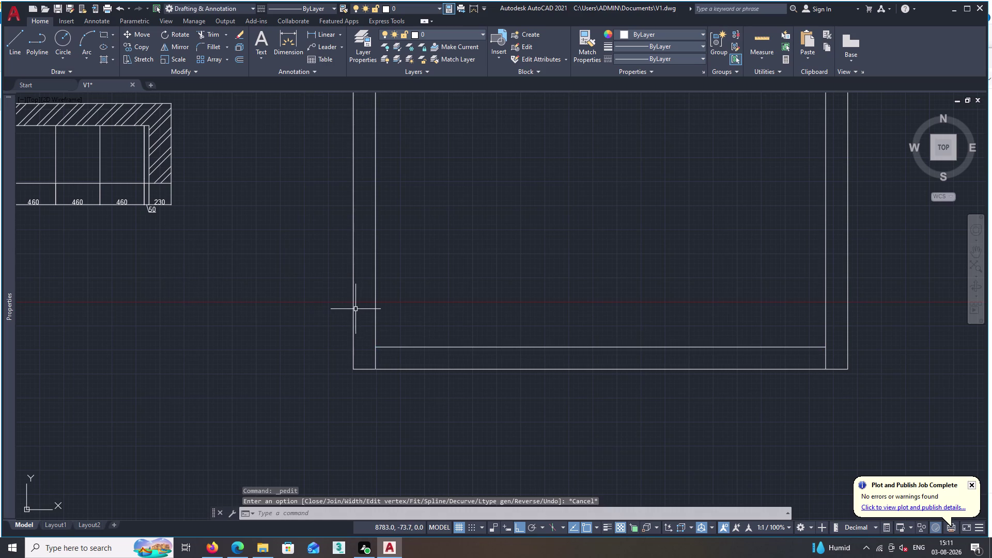
Delete the bottom inner line and pan to show the whole wardrobe outline.
click(421, 348)
key(Delete)
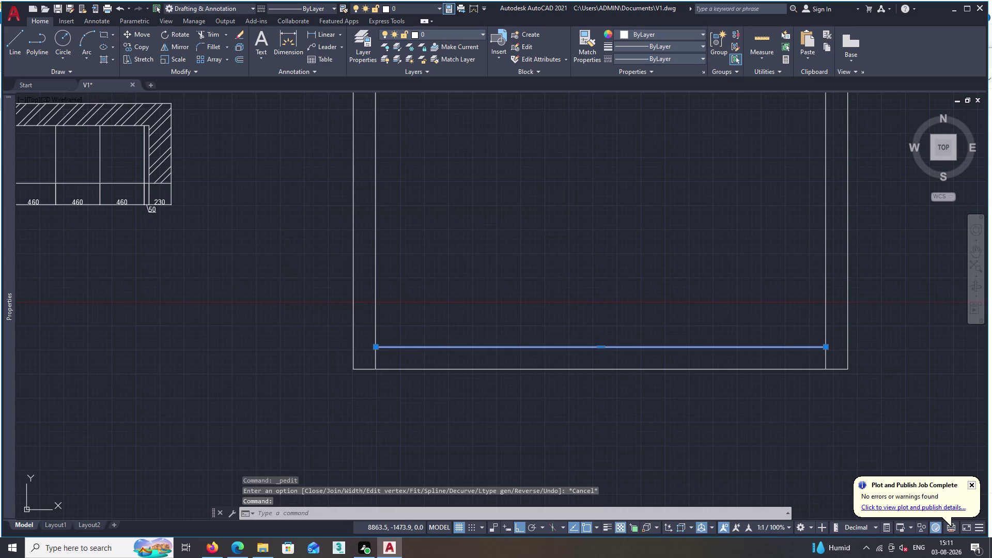
scroll(down, 3)
middle_drag(257, 410, 263, 423)
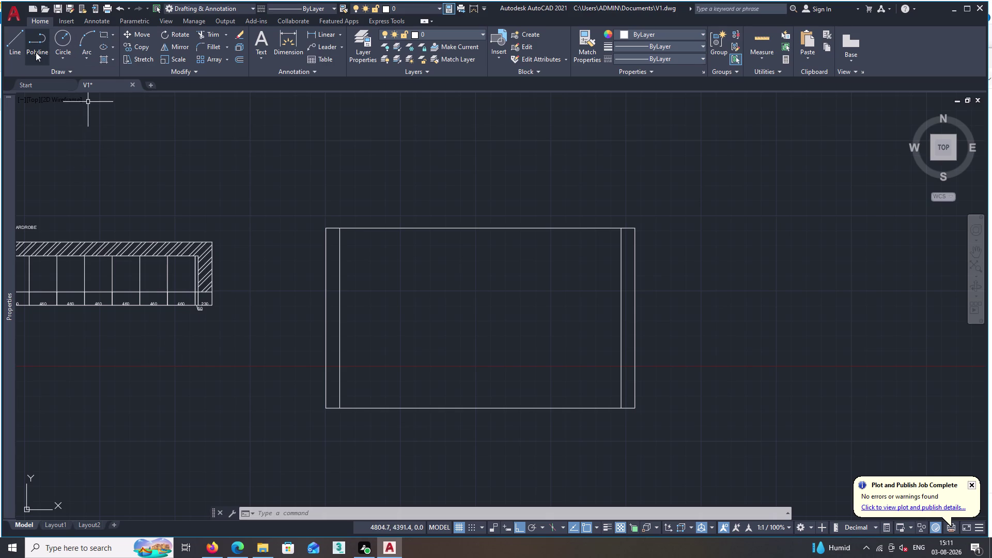
key(o)
key(space)
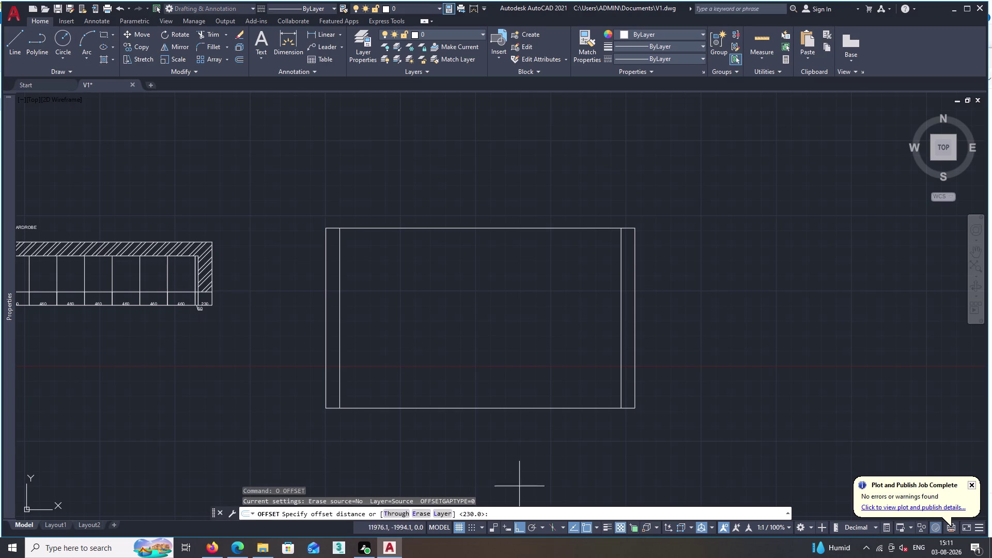
key(9)
text(5)
key(space)
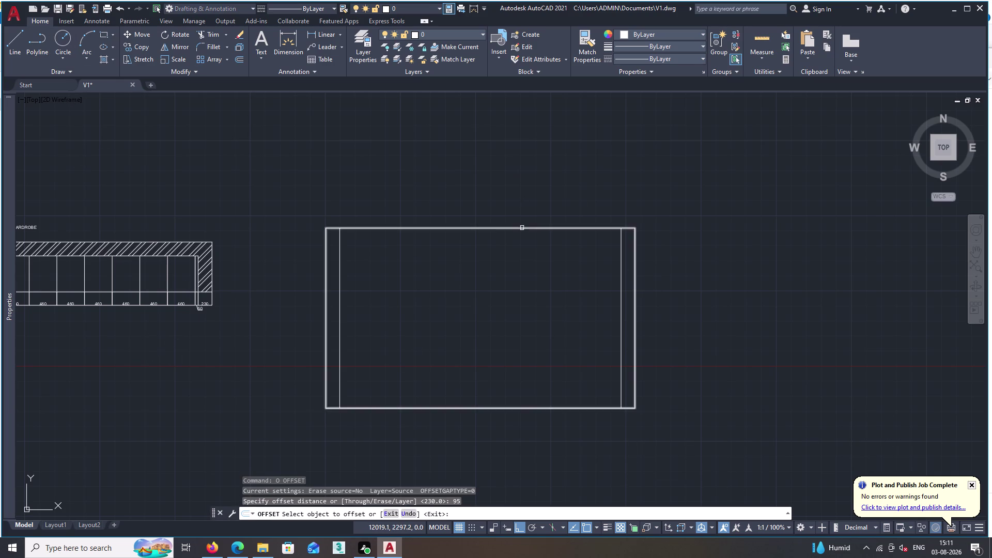
double_click(523, 228)
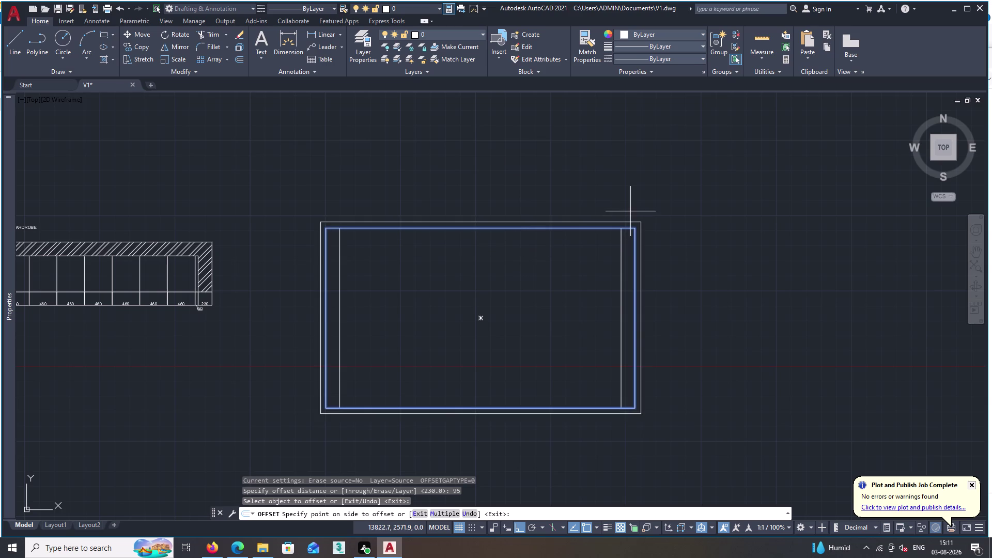
key(Escape)
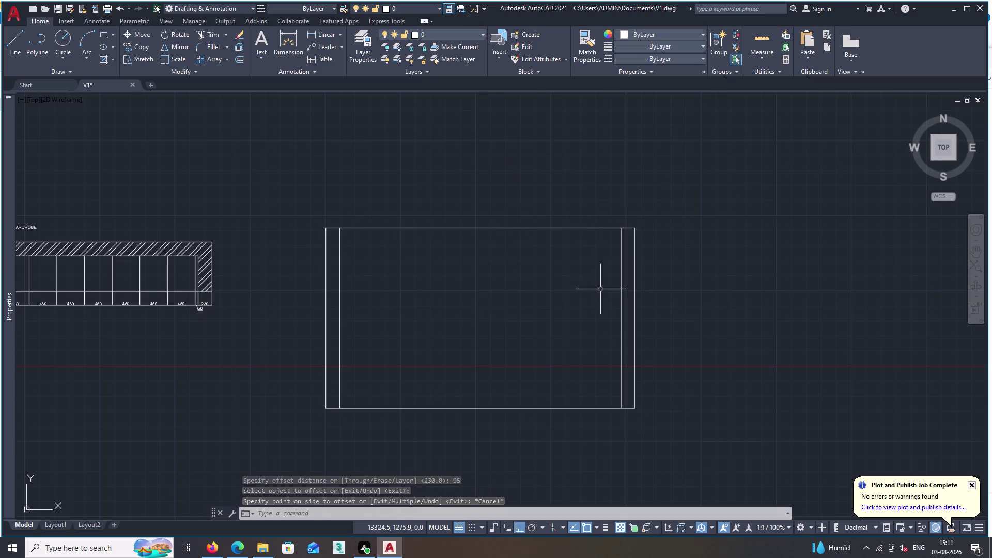
text(BR)
key(space)
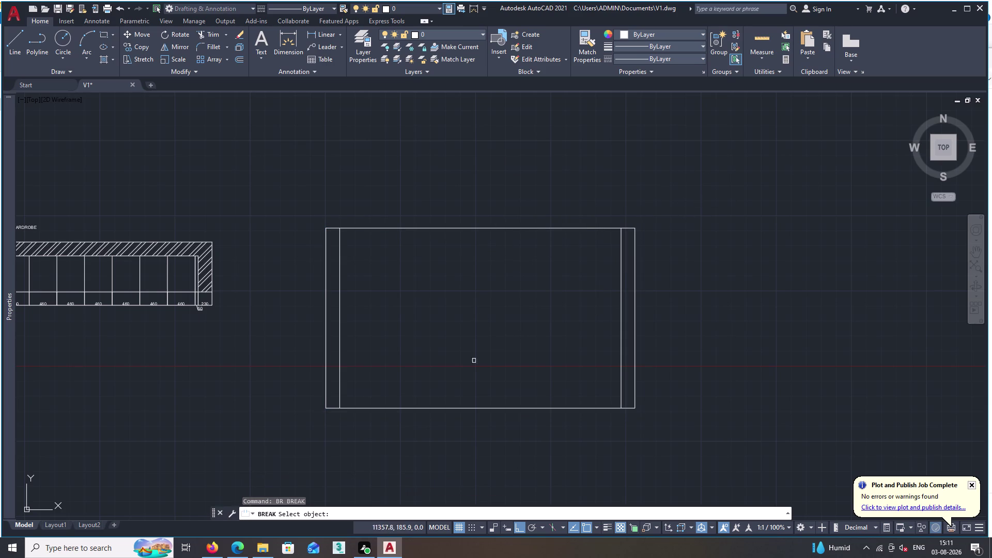
Break the outer frame's top edge where the left inner line meets it.
key(Escape)
key(b)
key(b)
key(r)
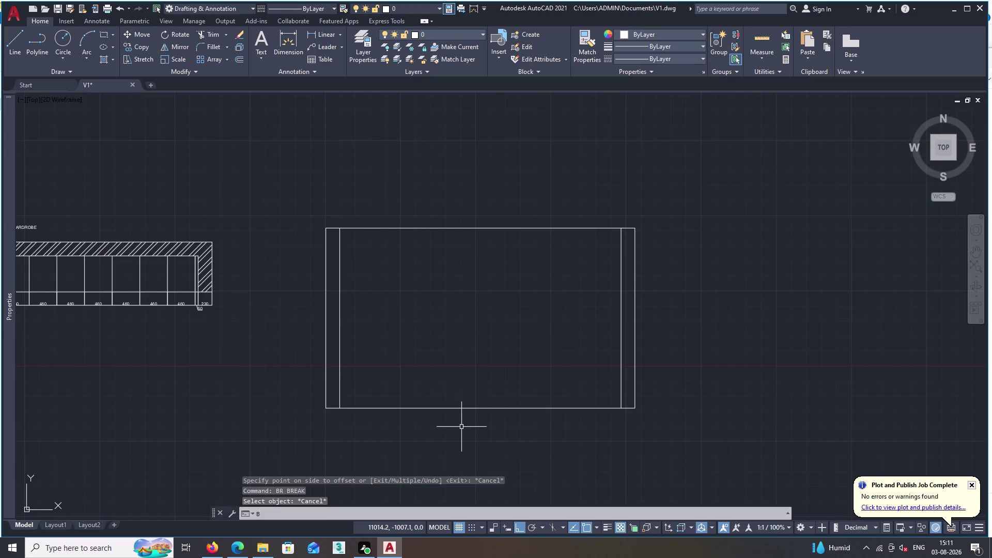
key(BackSpace)
key(BackSpace)
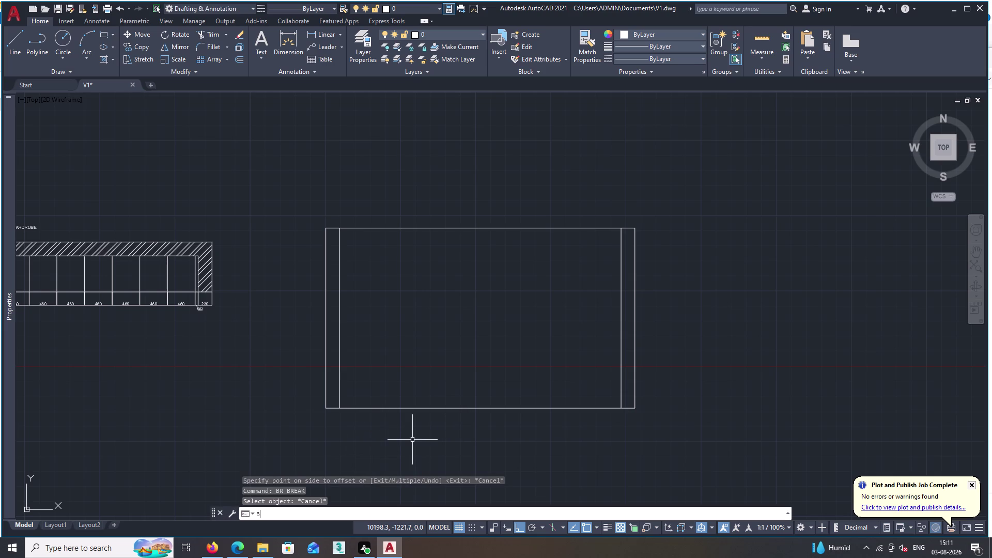
key(BackSpace)
key(BackSpace)
text(BR)
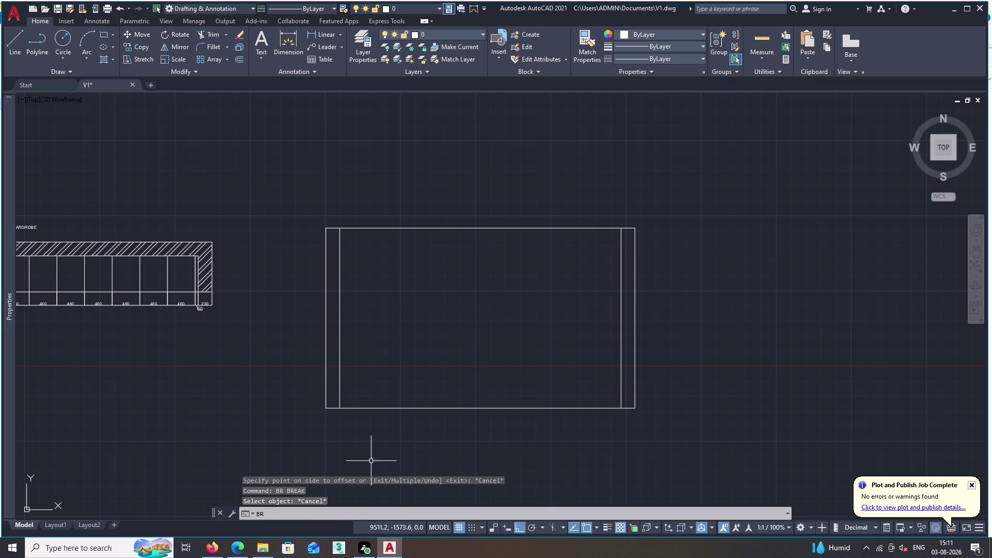
double_click(342, 449)
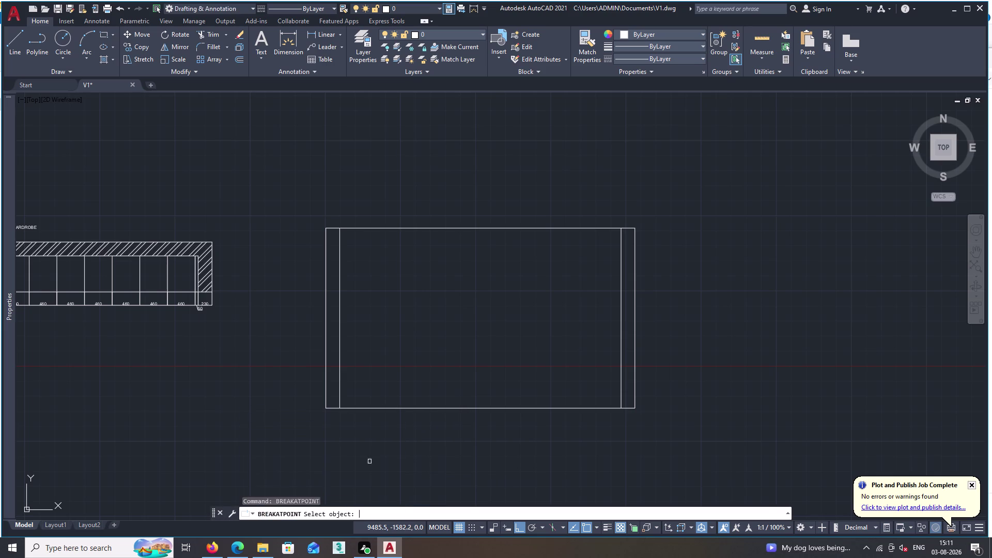
double_click(450, 227)
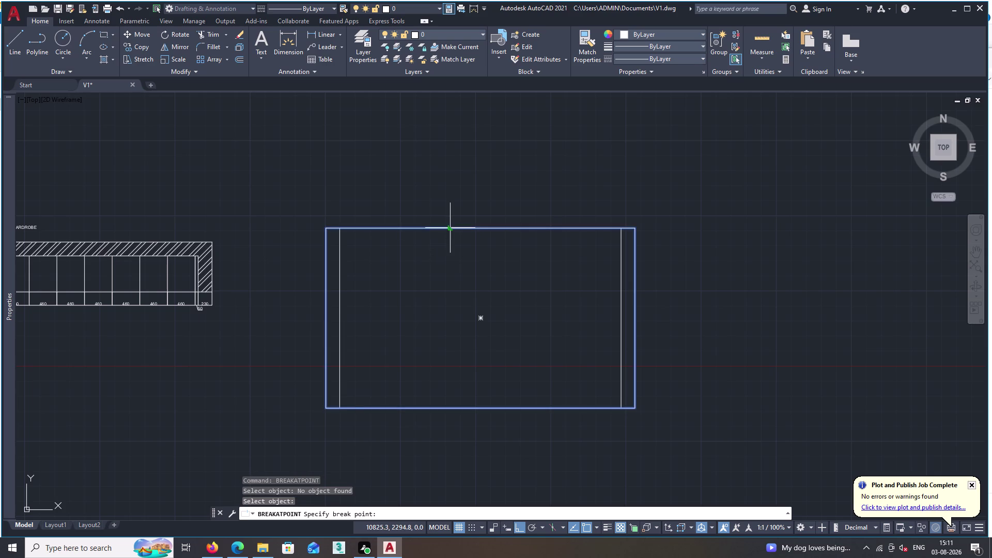
triple_click(341, 230)
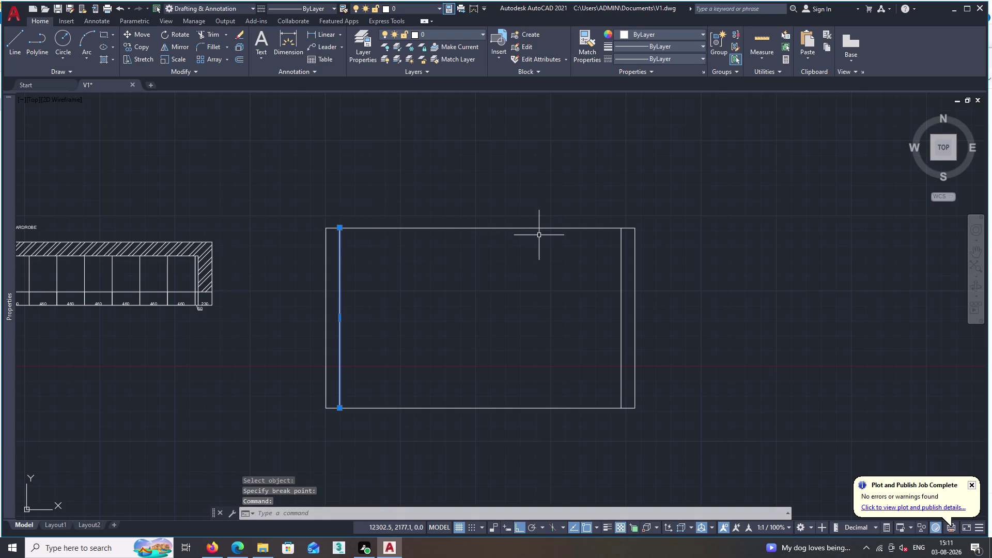
Break the outer frame at the right inner line's top and bottom, and the left inner line's bottom.
key(space)
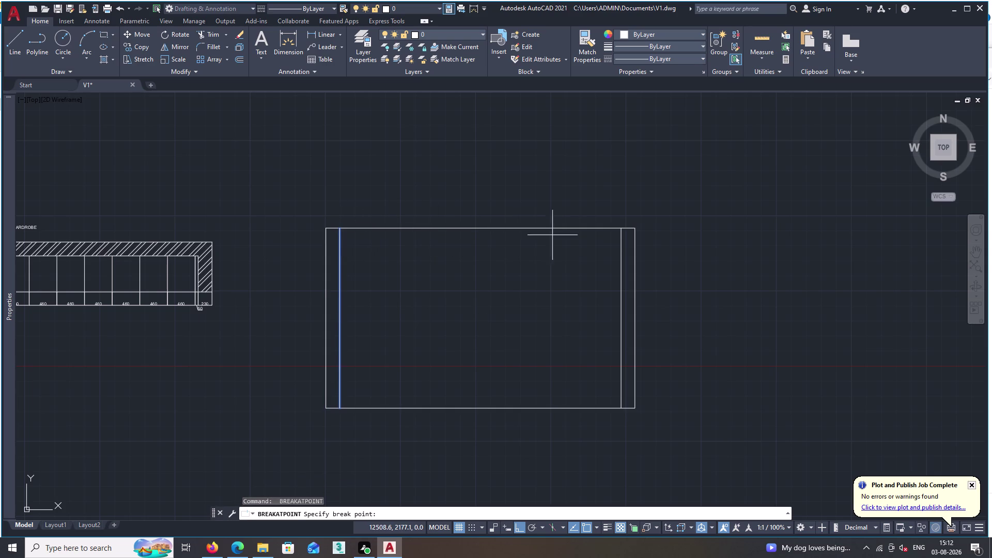
click(621, 229)
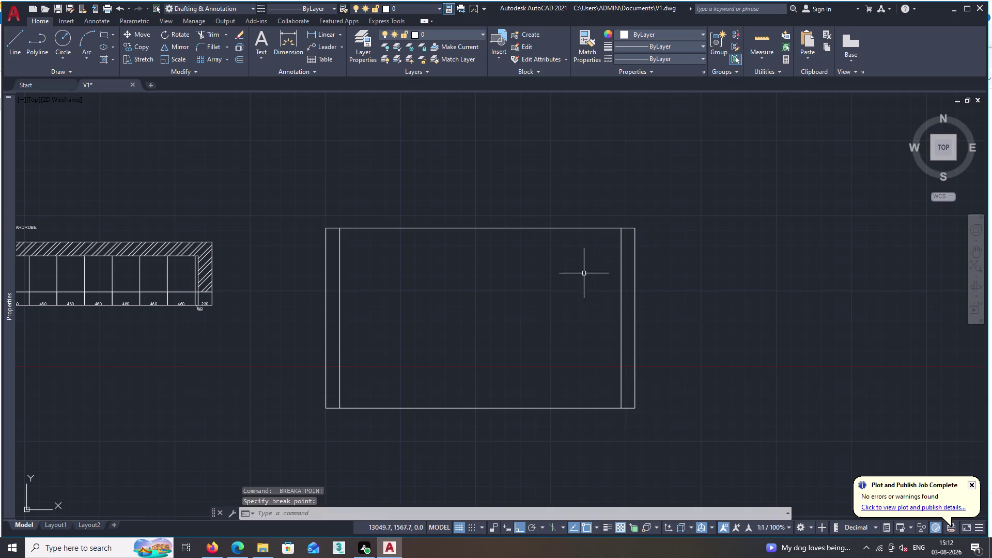
key(space)
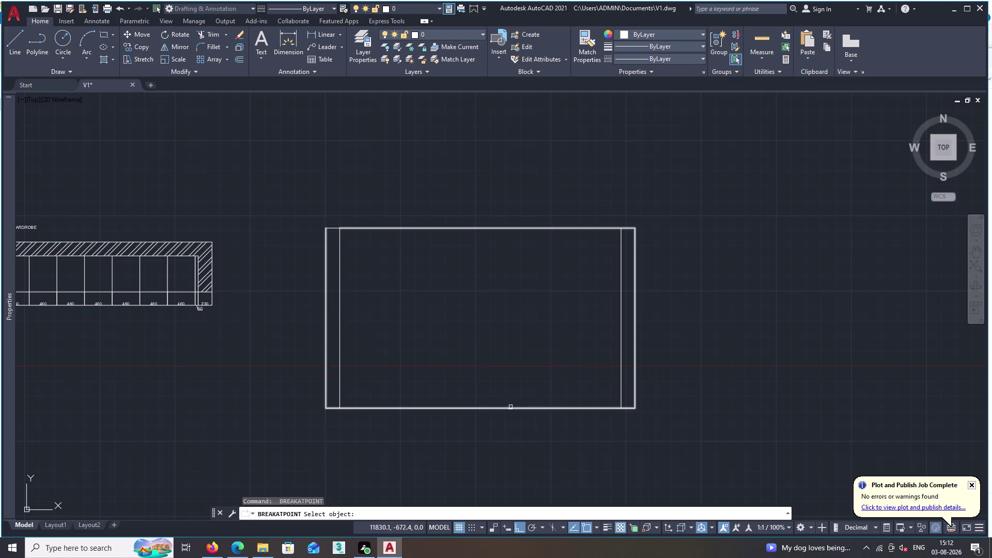
click(513, 408)
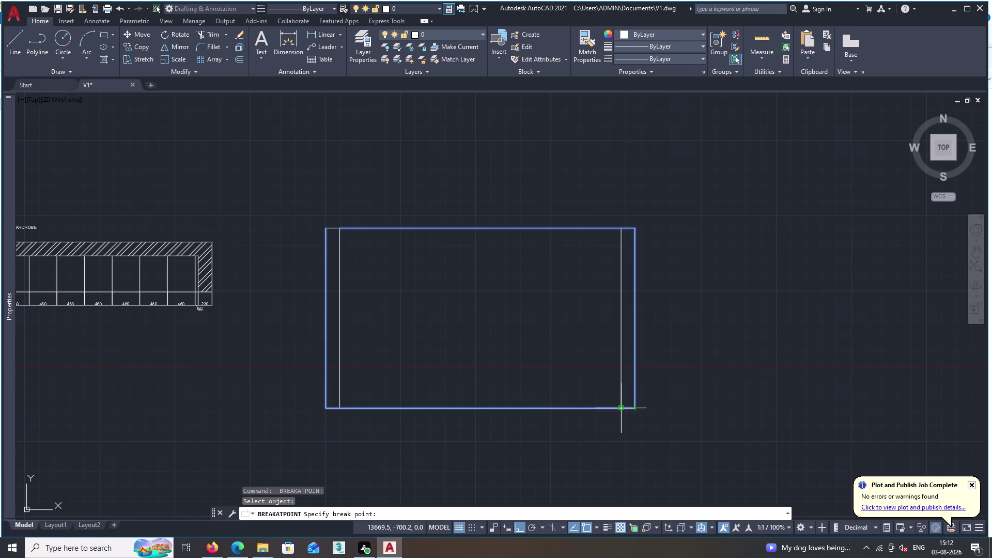
double_click(622, 407)
key(space)
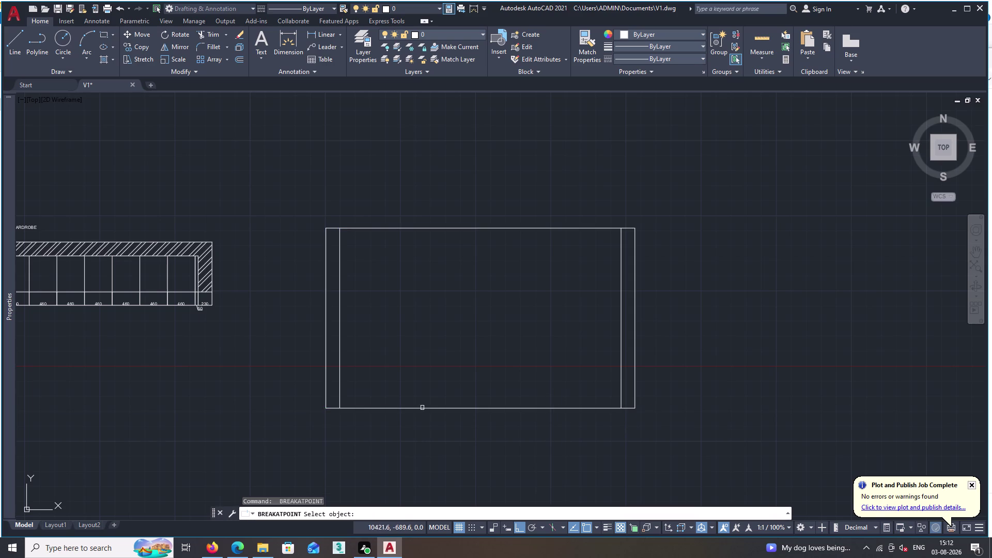
click(428, 409)
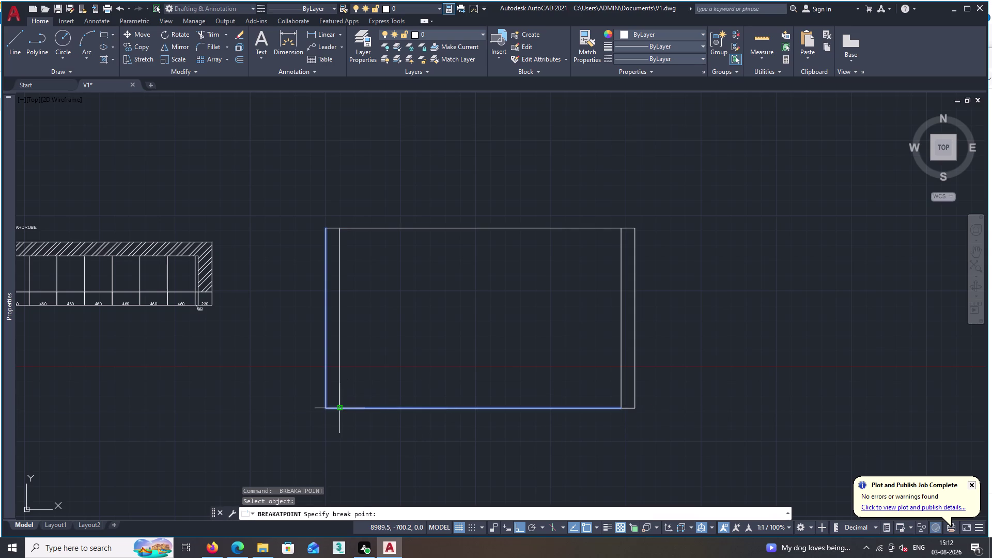
double_click(340, 408)
Break the top edge again at the right inner line, then cancel.
key(space)
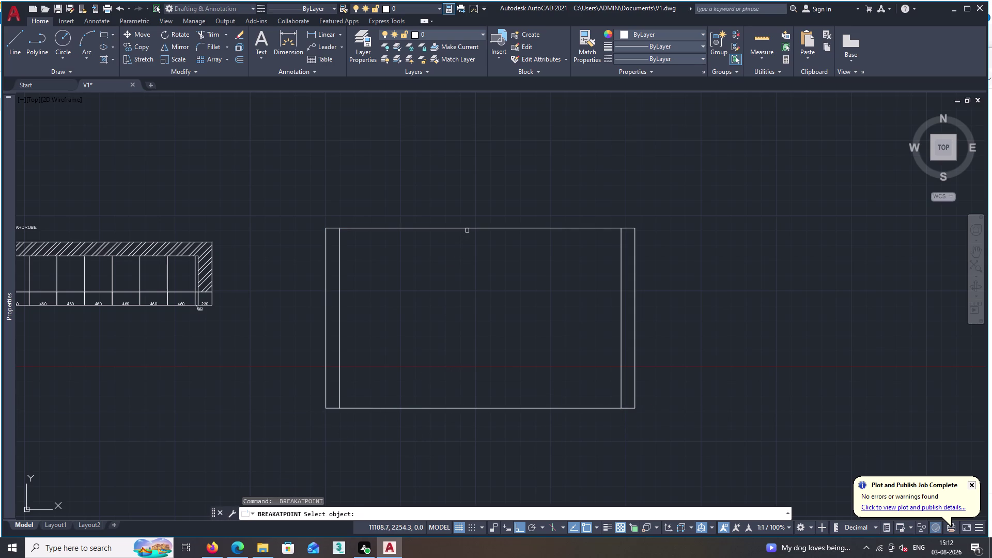
click(470, 227)
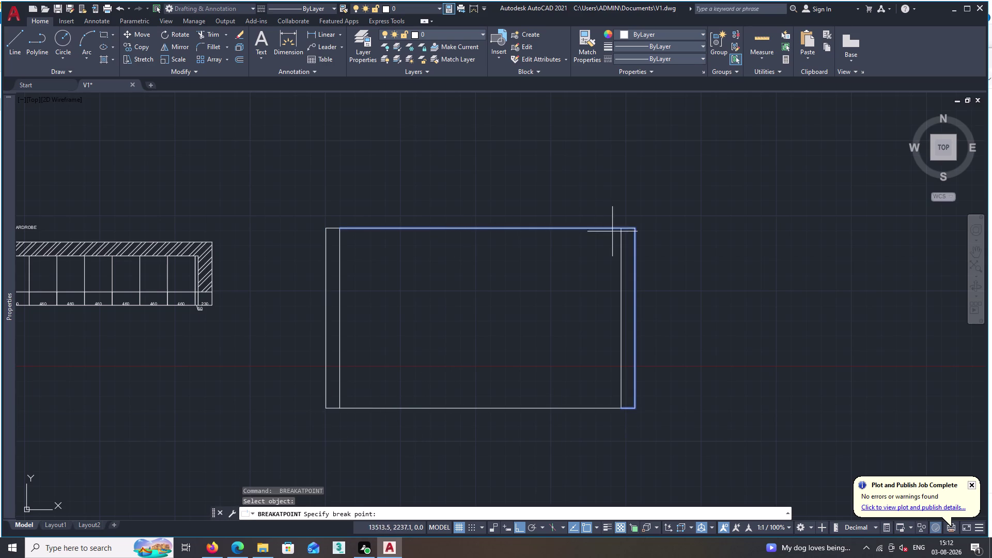
click(623, 229)
key(space)
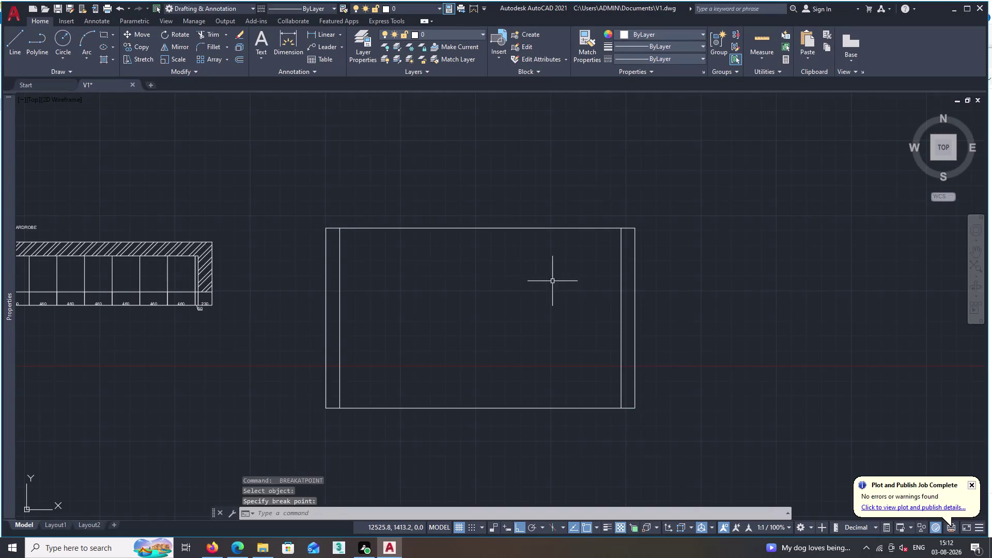
key(Escape)
text(O)
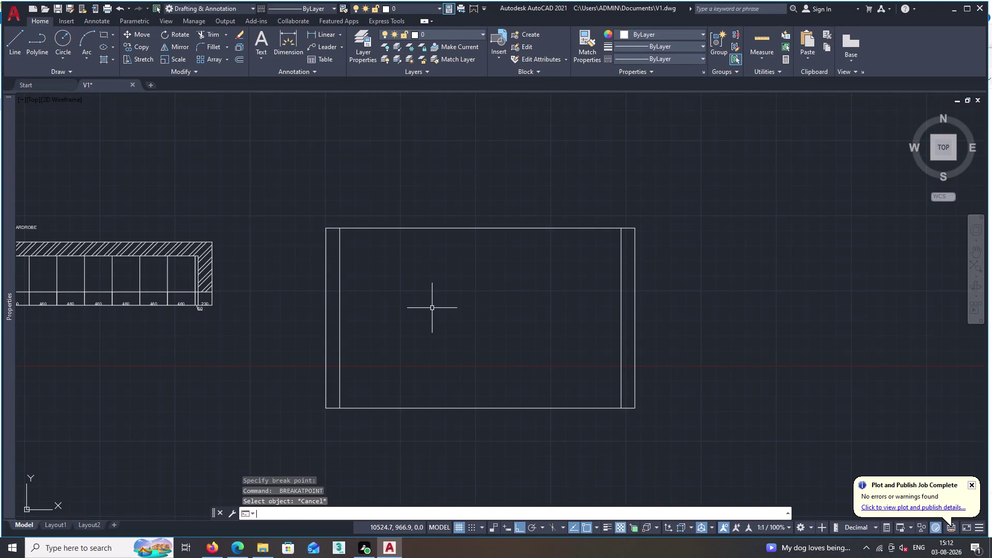
key(space)
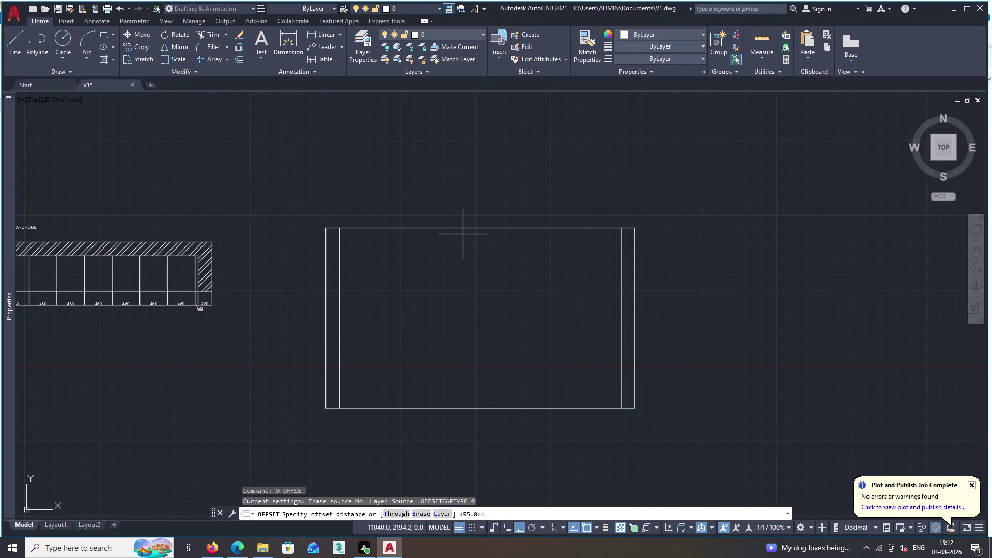
Offset the top frame edge 95 downward to make an inner frame line.
key(space)
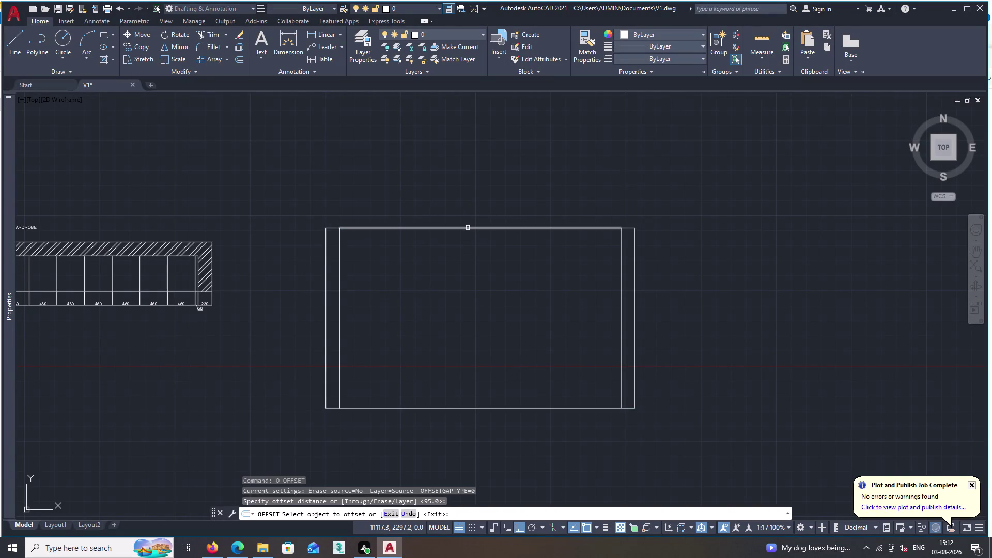
click(467, 228)
click(468, 248)
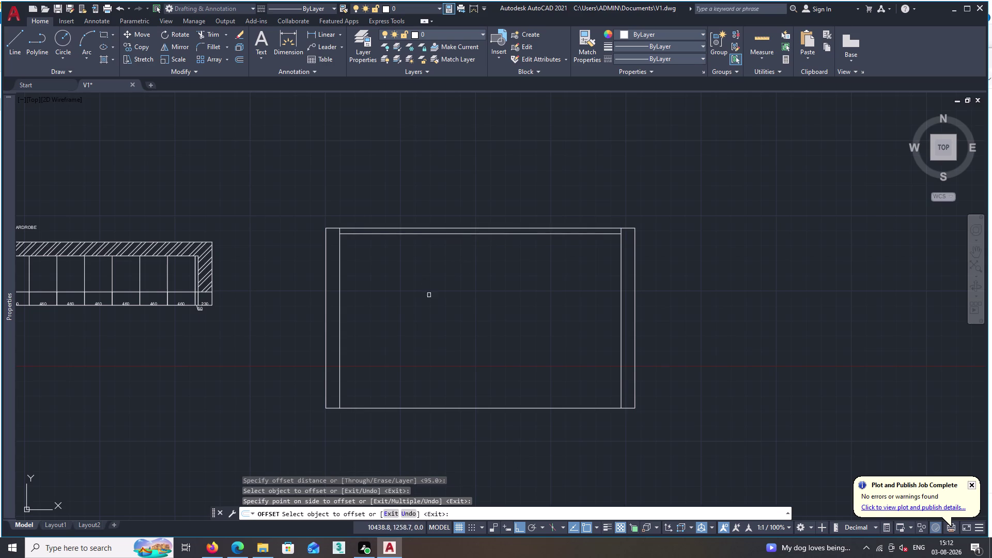
key(space)
Offset the bottom frame edge 100 upward, then zoom in on the frame.
key(space)
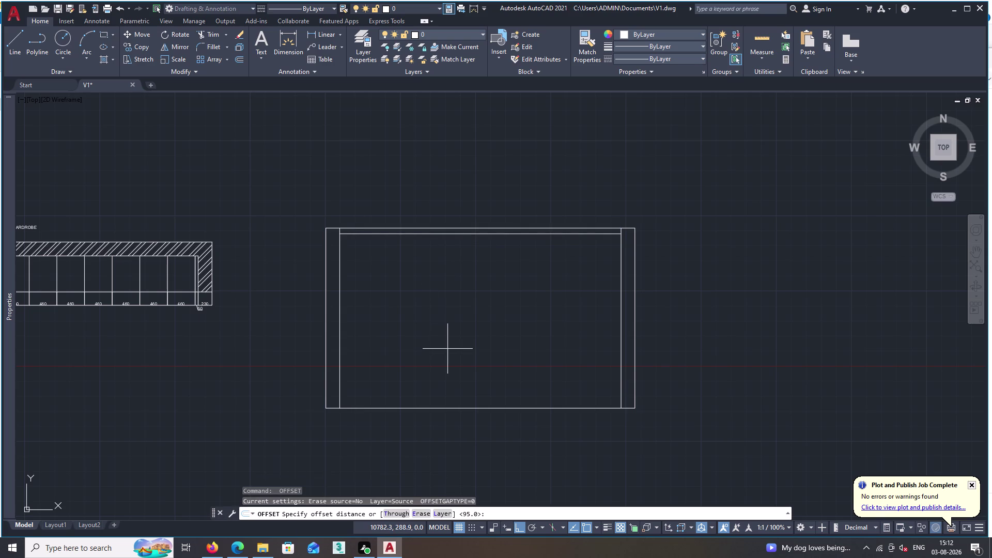
key(1)
key(0)
key(0)
key(space)
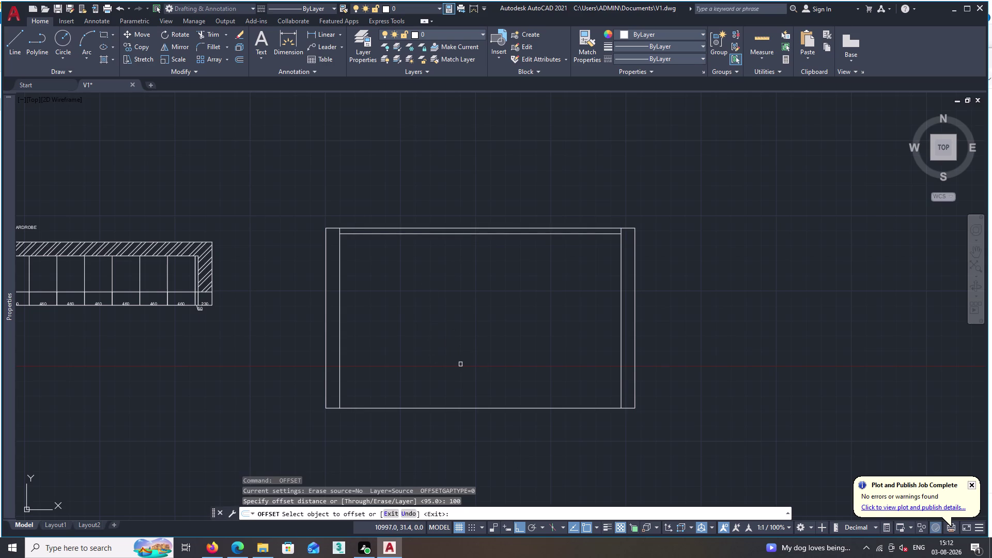
click(488, 408)
drag(489, 407, 488, 402)
click(488, 378)
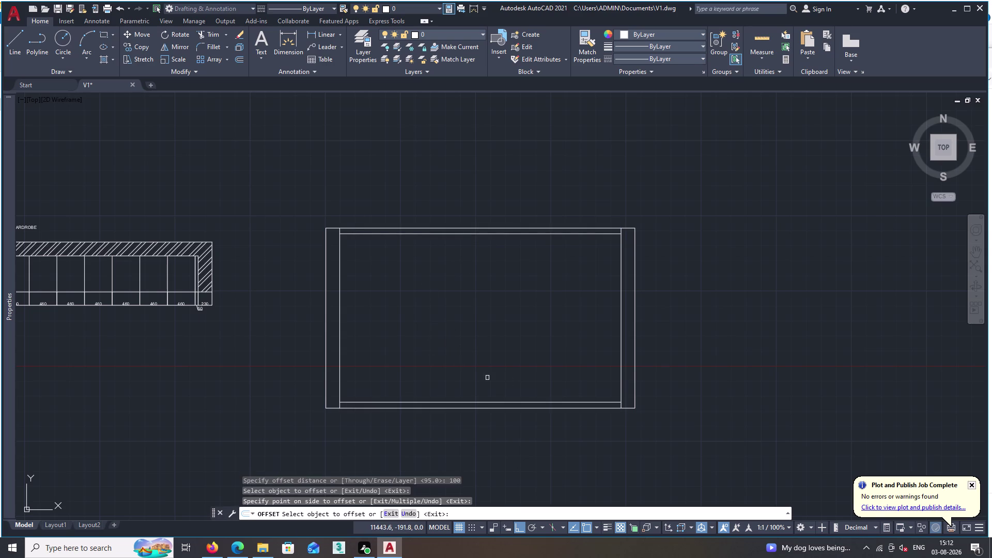
scroll(up, 3)
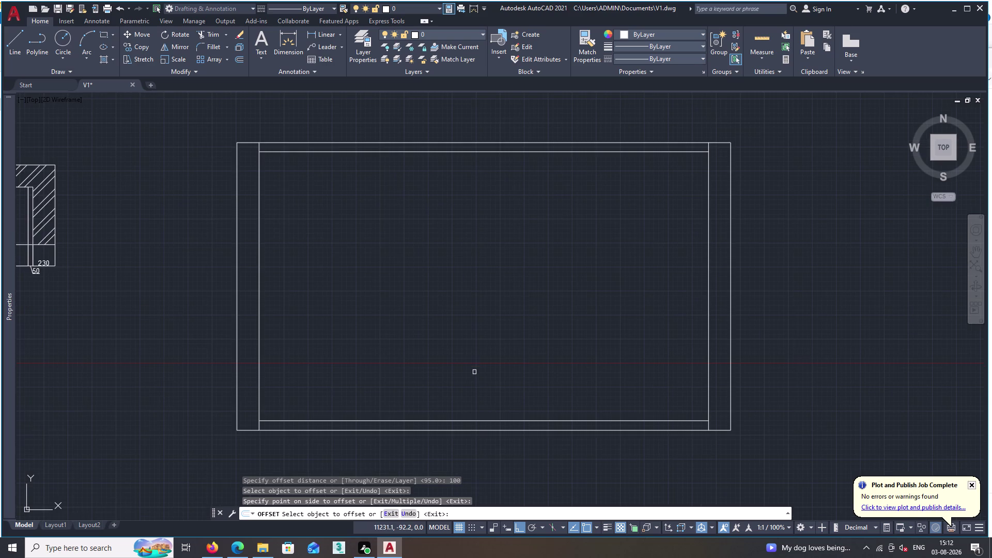
double_click(325, 32)
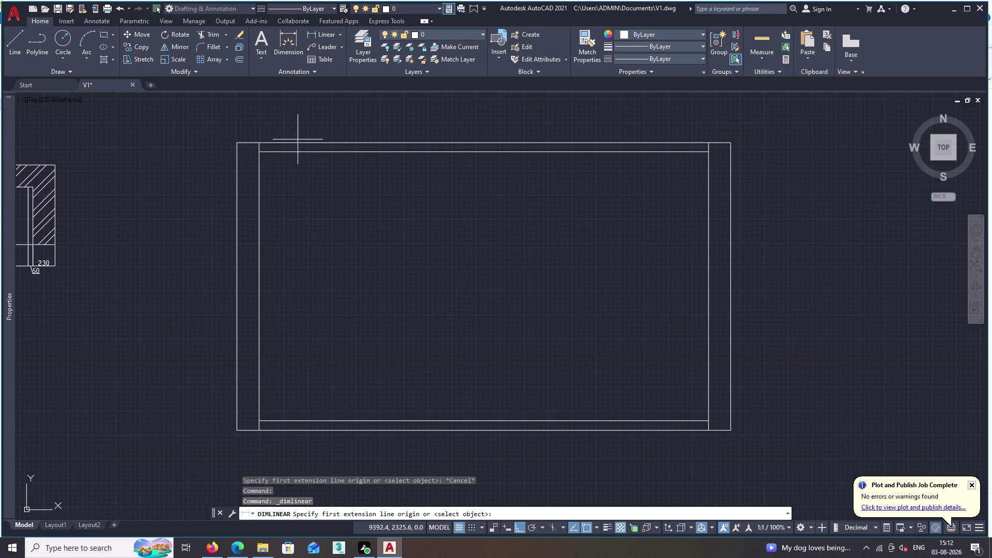
Try a dimension from the top frame edge to the inner offset line, then restart DIMLINEAR.
scroll(up, 3)
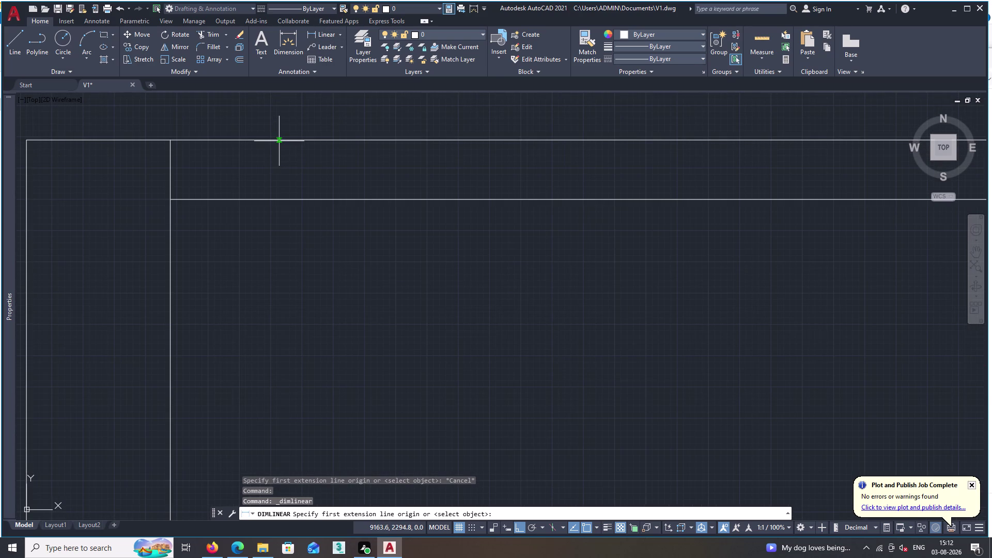
click(280, 141)
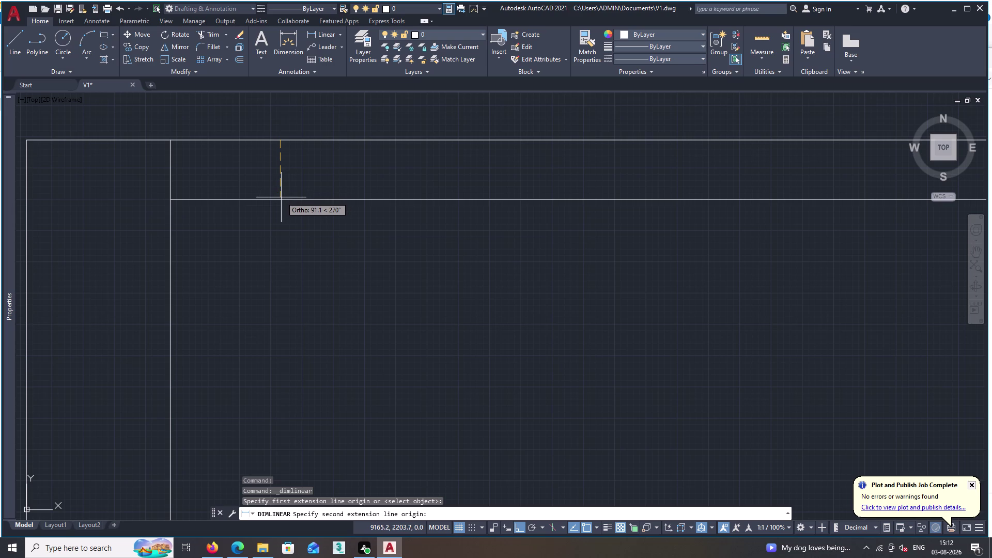
double_click(280, 200)
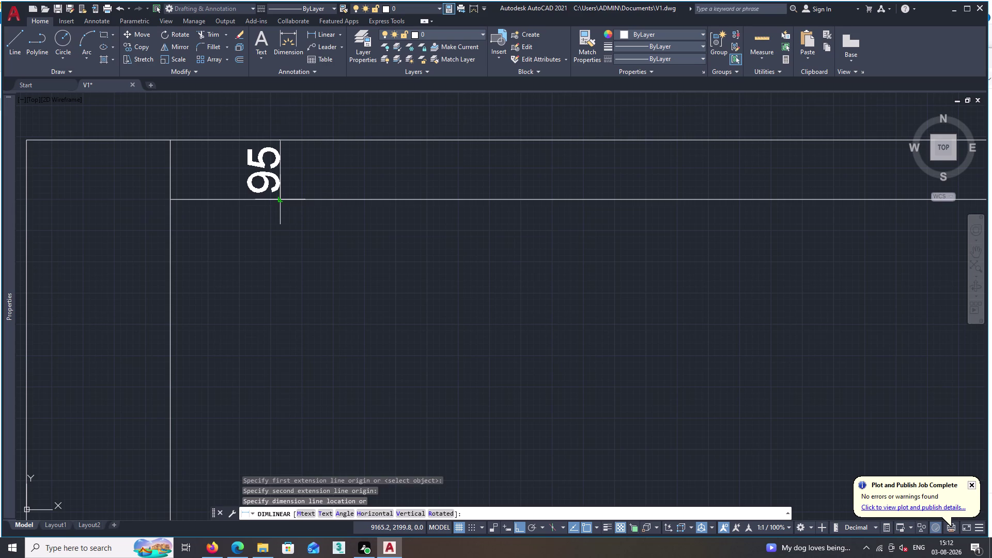
key(Escape)
key(space)
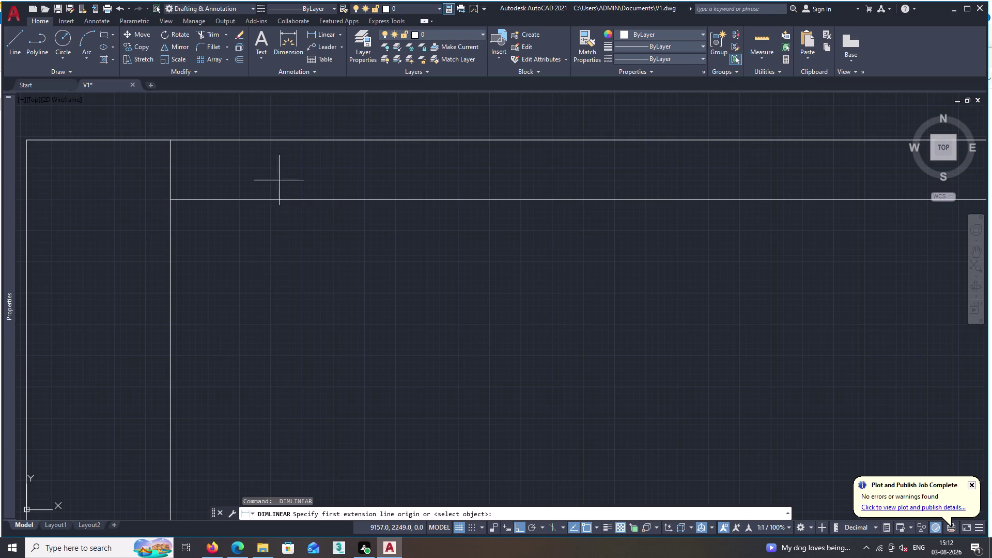
Pan to the rectangle's bottom edge, dimension the bottom rail, and open its text.
middle_drag(290, 285, 303, 0)
scroll(down, 3)
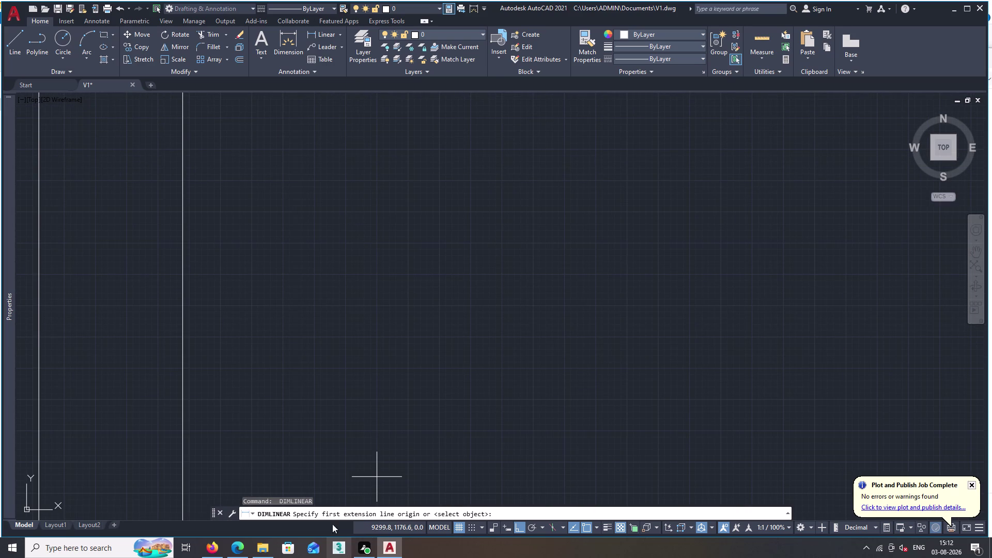
middle_drag(313, 370, 391, 211)
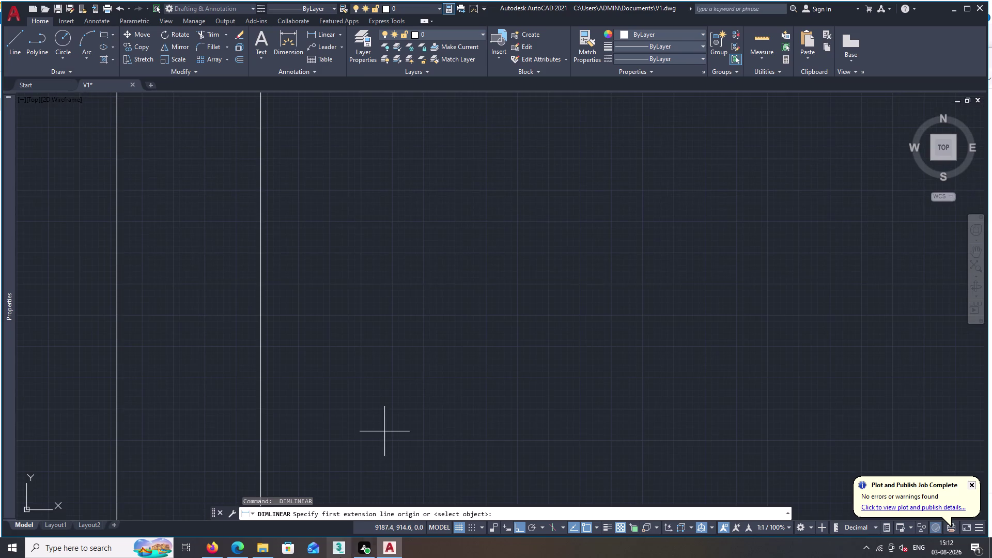
middle_click(342, 557)
scroll(down, 3)
scroll(down, 3)
scroll(down, 3)
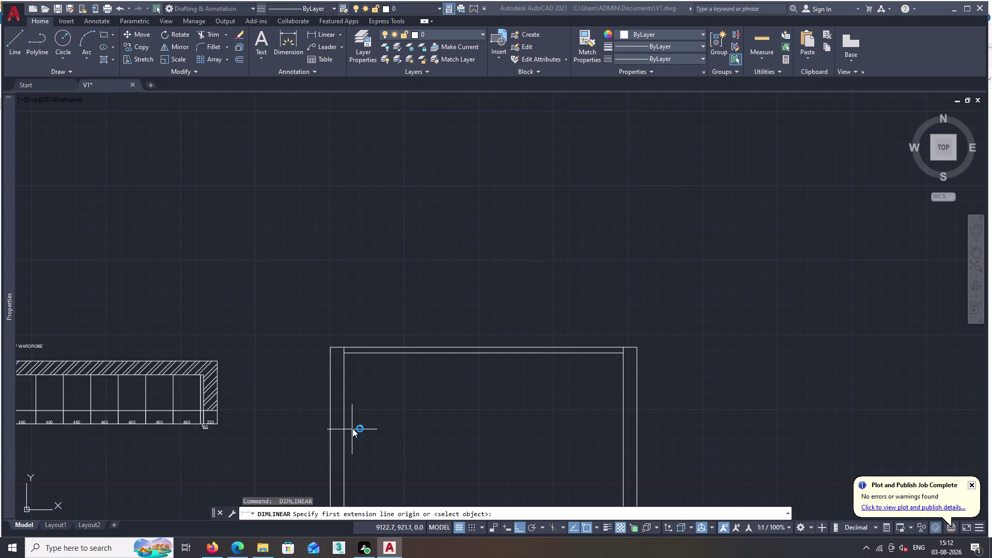
middle_drag(352, 428, 325, 129)
middle_drag(432, 482, 409, 279)
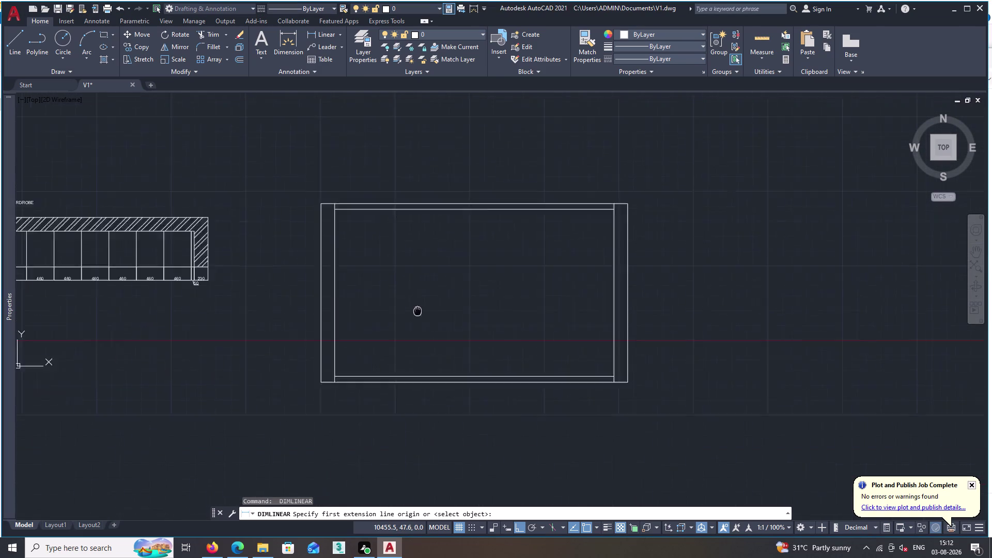
middle_drag(409, 279, 394, 229)
scroll(up, 3)
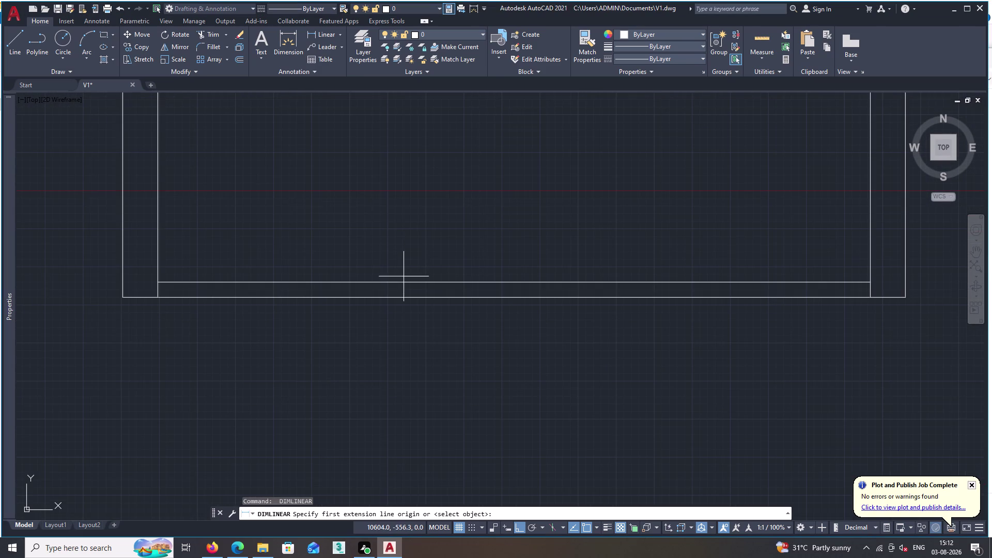
triple_click(407, 281)
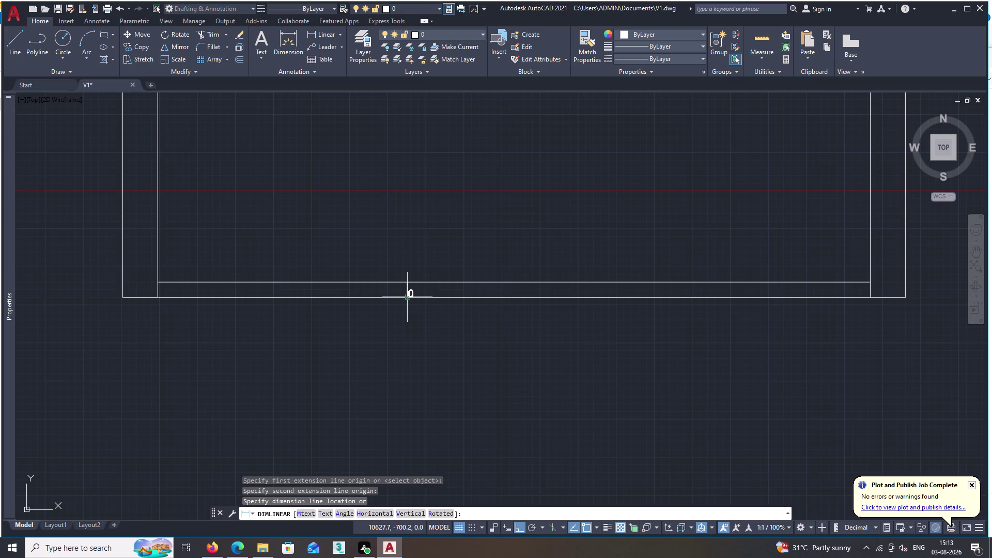
double_click(407, 299)
key(Escape)
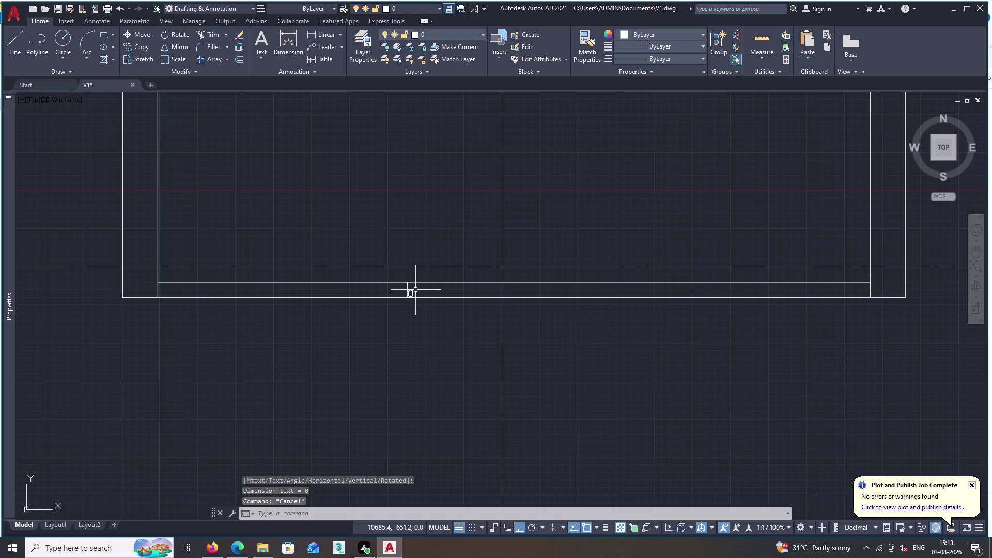
triple_click(407, 294)
Close the dimension text editor, discarding the changes.
key(Delete)
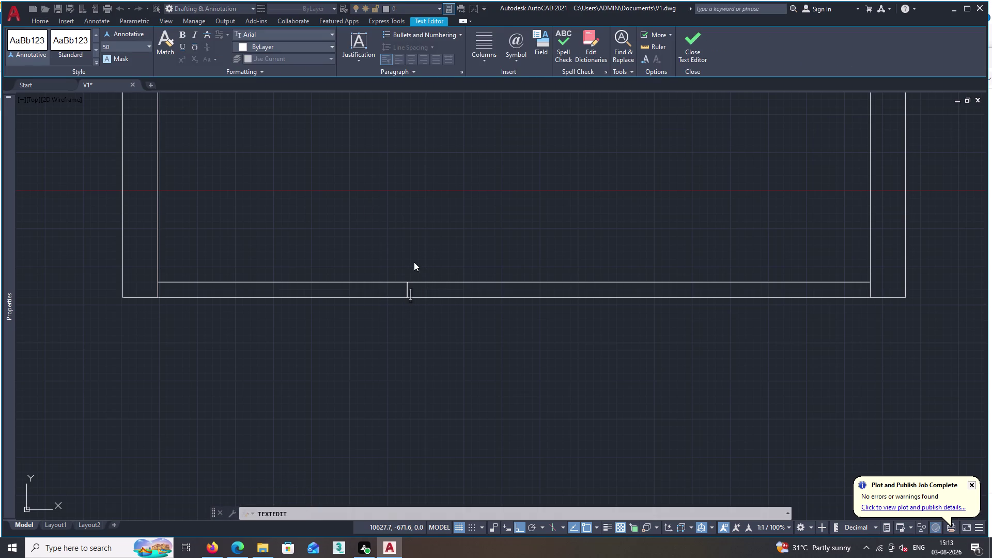
scroll(up, 3)
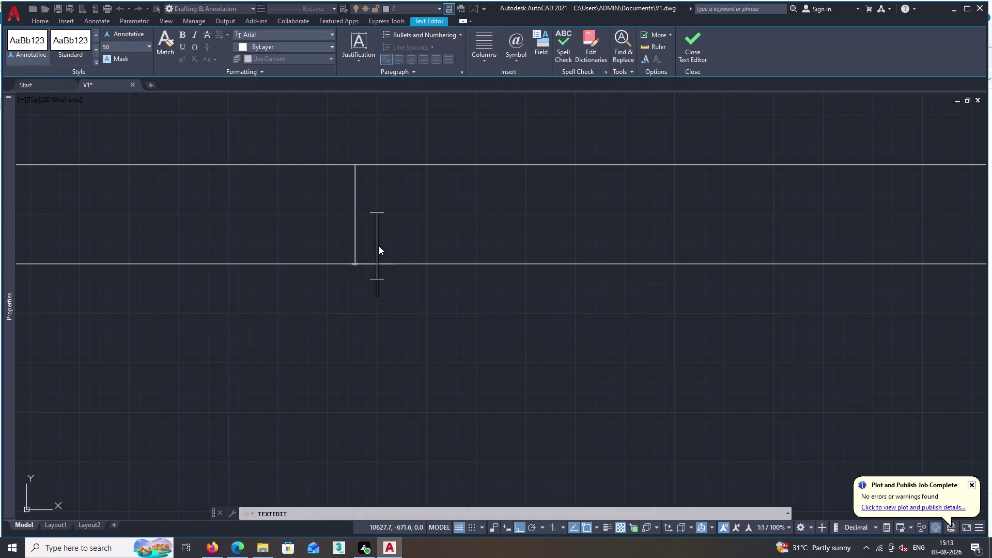
key(Escape)
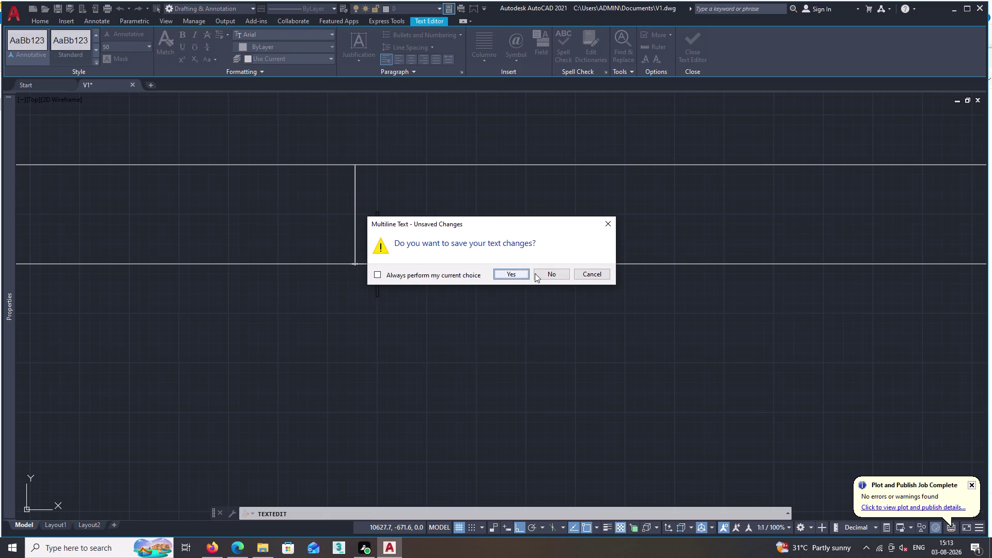
triple_click(547, 272)
Reopen the 0 dimension's text, delete it, and close without saving.
triple_click(380, 232)
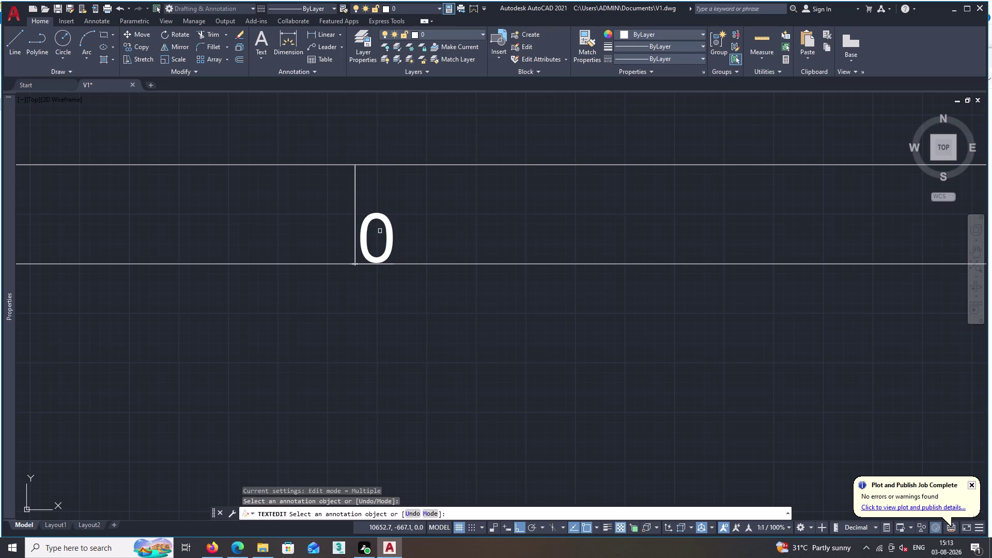
double_click(365, 241)
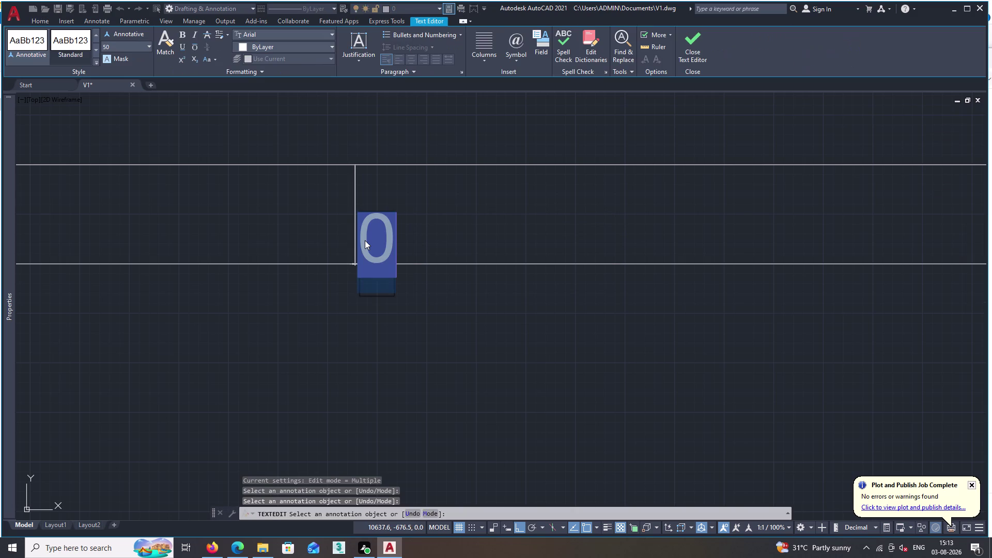
key(Delete)
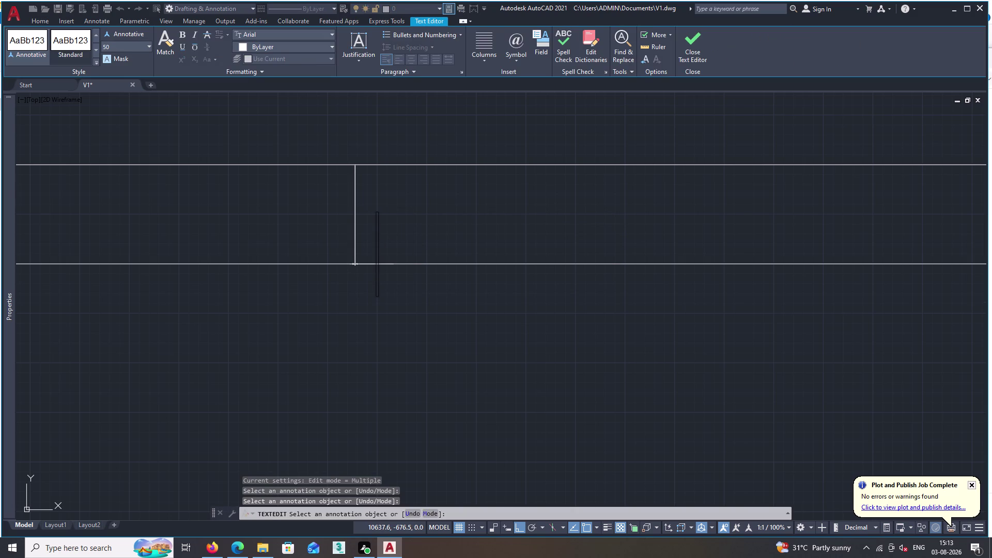
double_click(378, 238)
key(Delete)
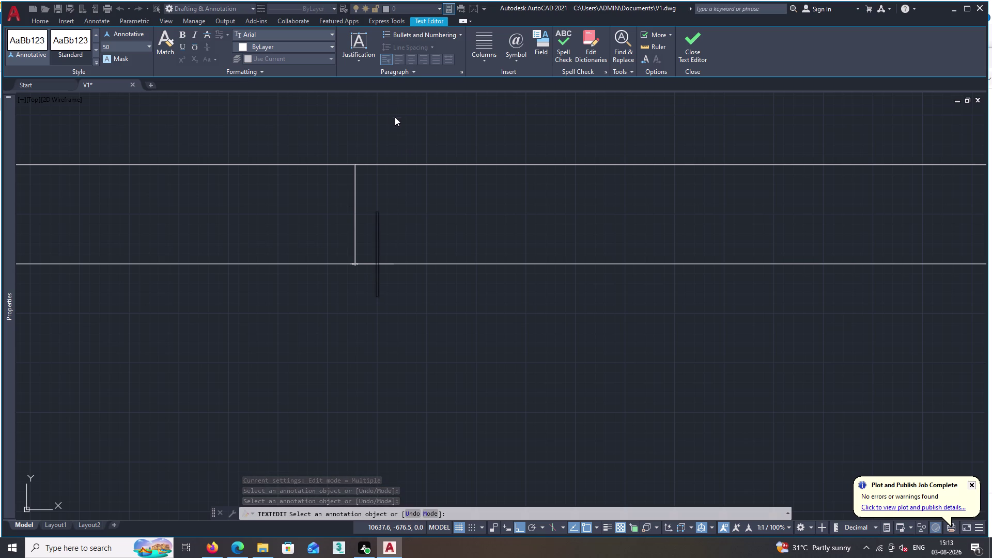
key(Escape)
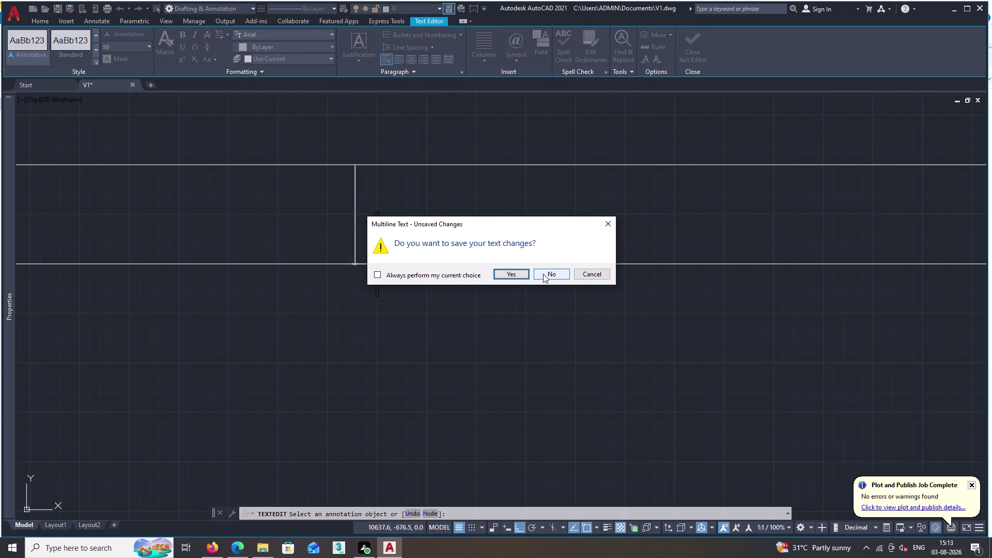
double_click(518, 273)
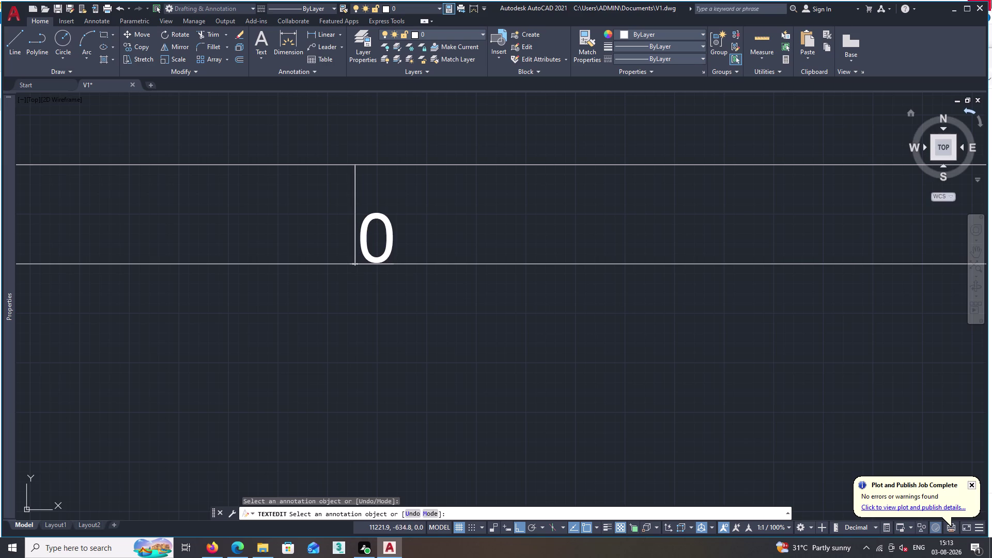
Exit text editing, then select and delete the 0-reading dimension.
key(Escape)
key(Escape)
scroll(down, 3)
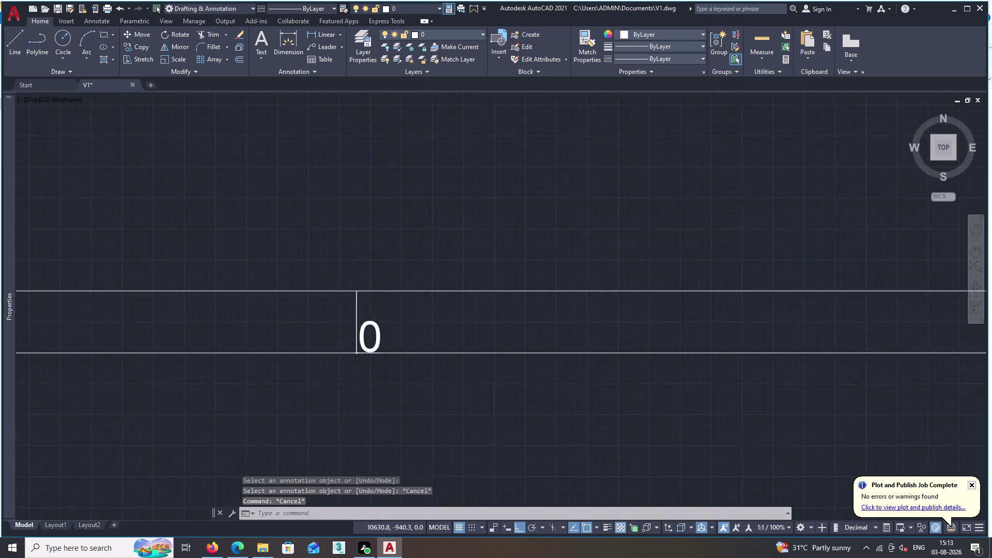
click(361, 400)
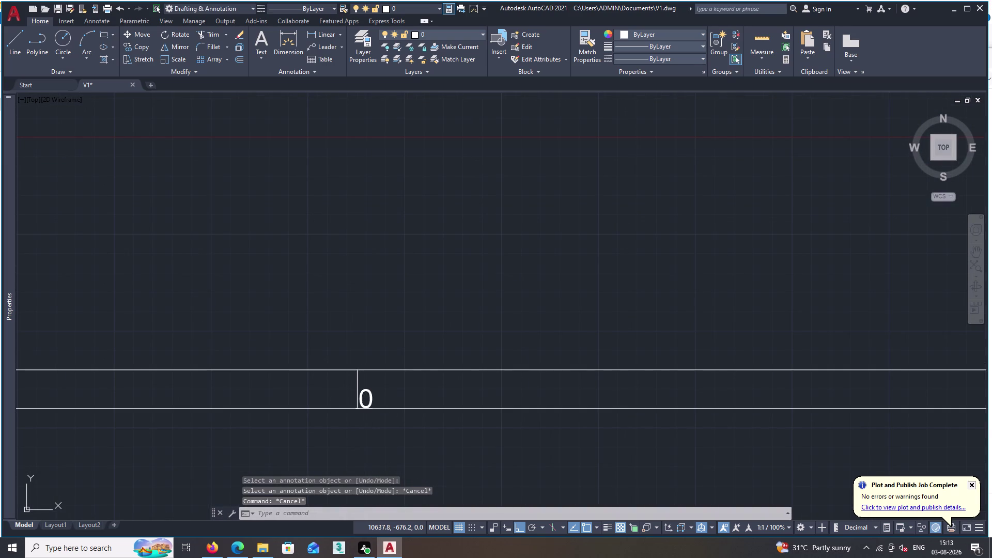
key(Delete)
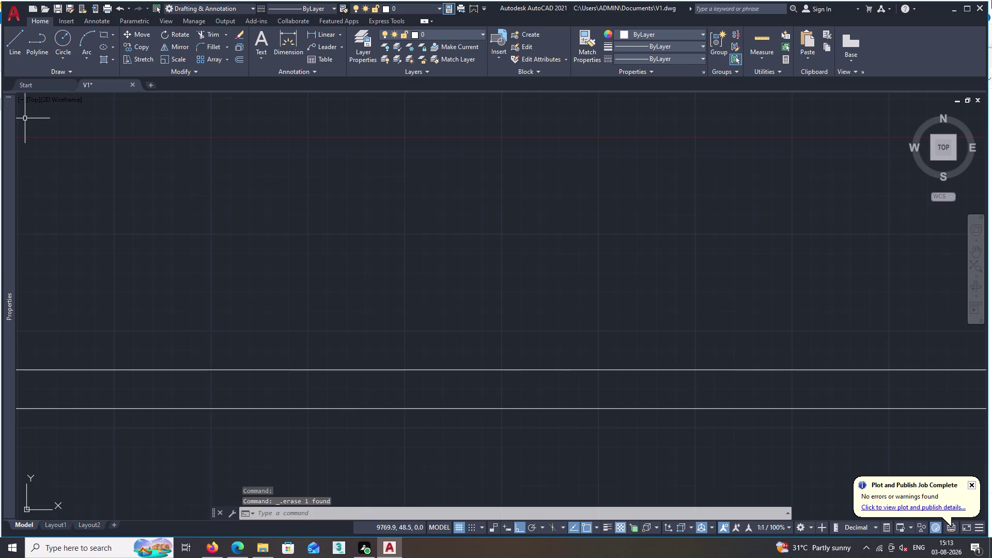
double_click(283, 34)
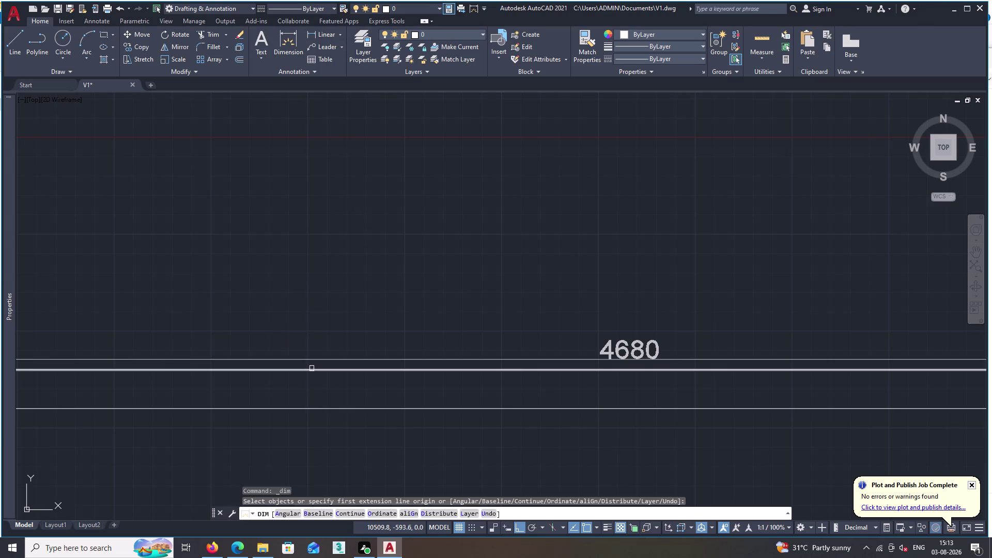
key(Escape)
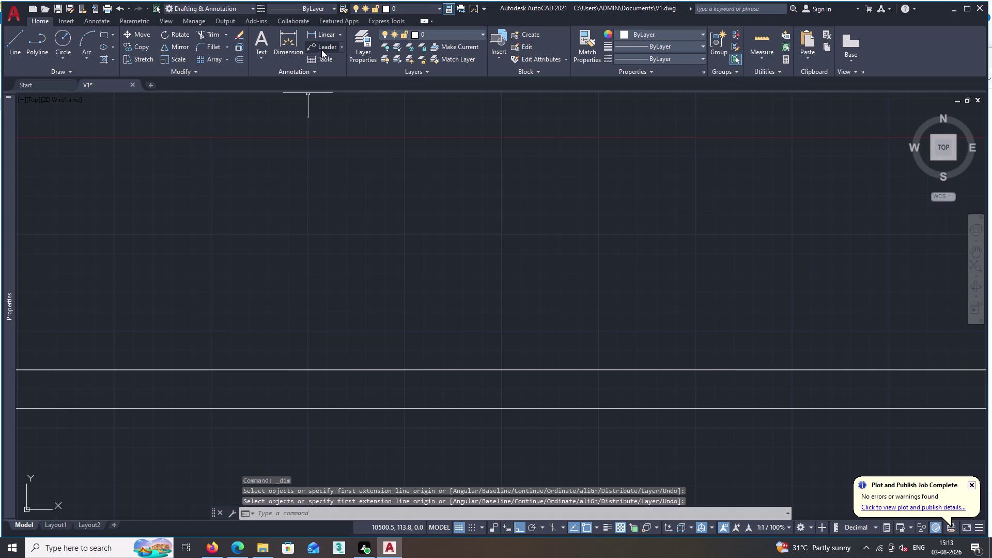
click(323, 36)
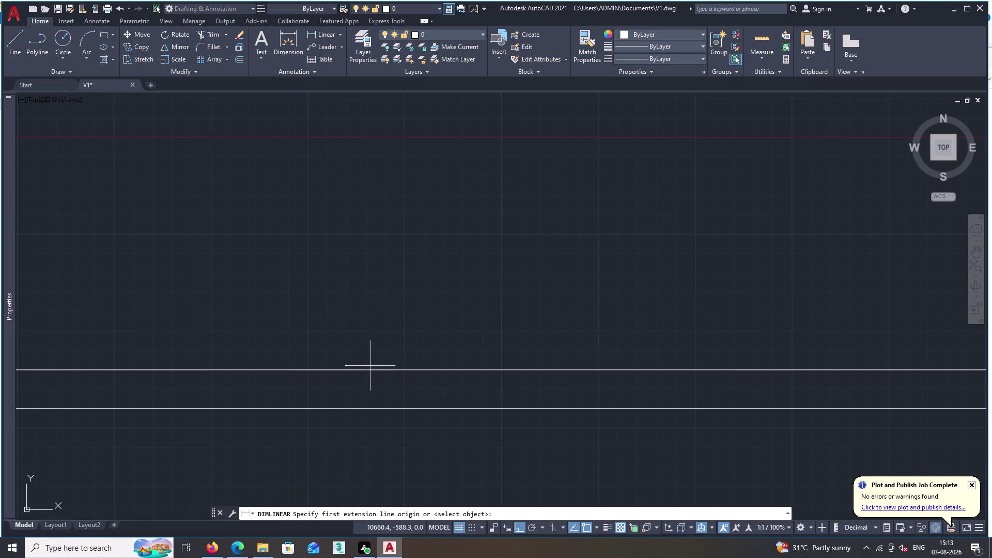
double_click(370, 372)
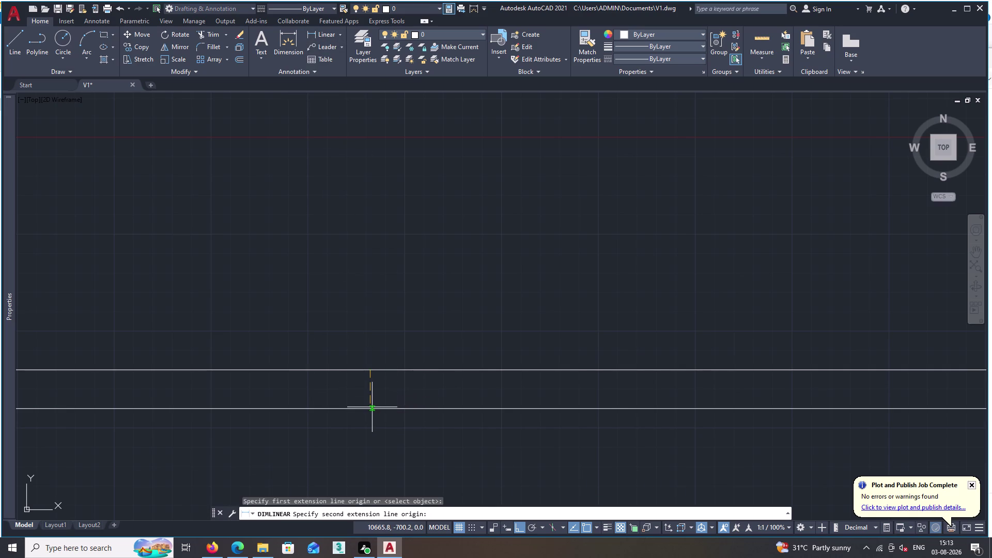
click(372, 408)
key(Escape)
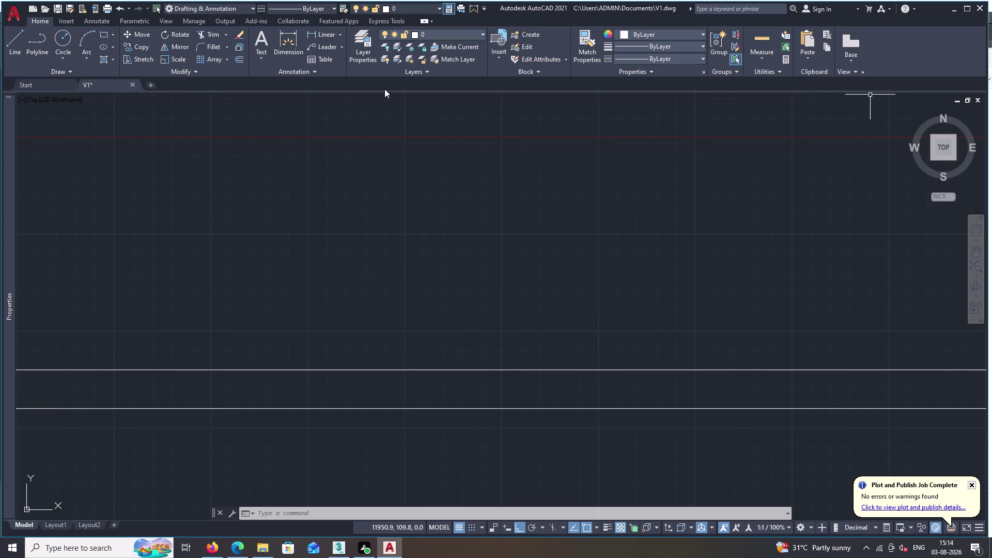
Centre the whole wardrobe frame in view and start OFFSET with distance 460.
scroll(down, 3)
middle_drag(382, 177, 479, 259)
scroll(down, 3)
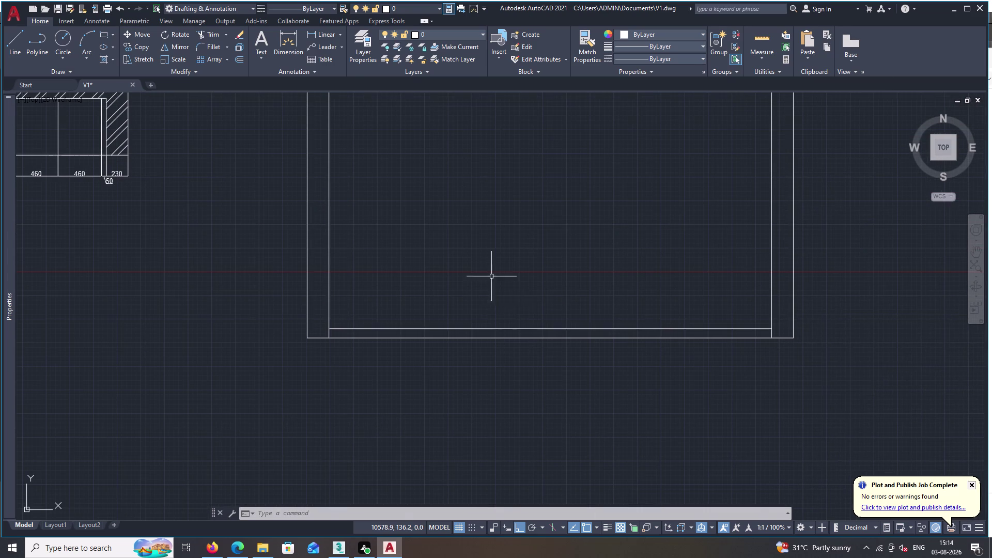
middle_drag(483, 266, 484, 347)
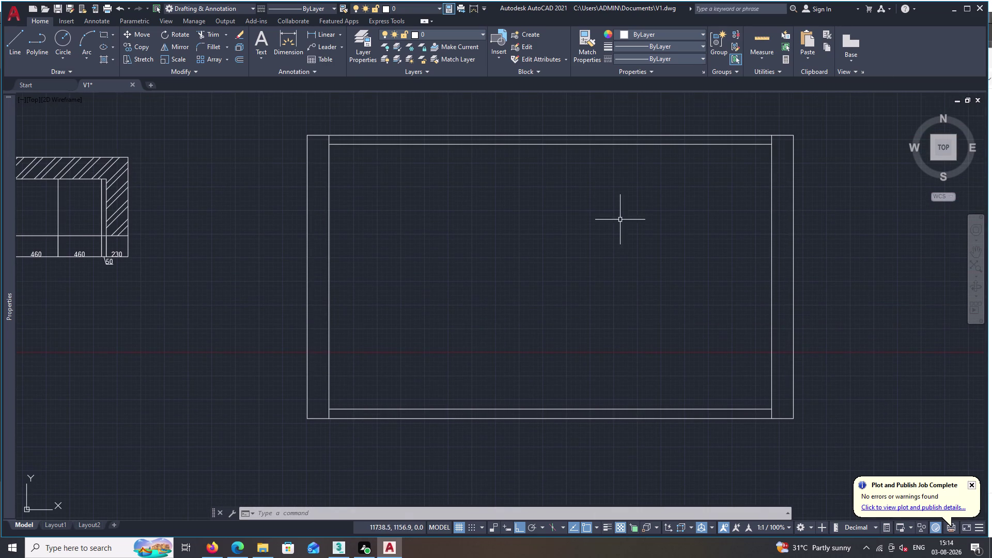
key(o)
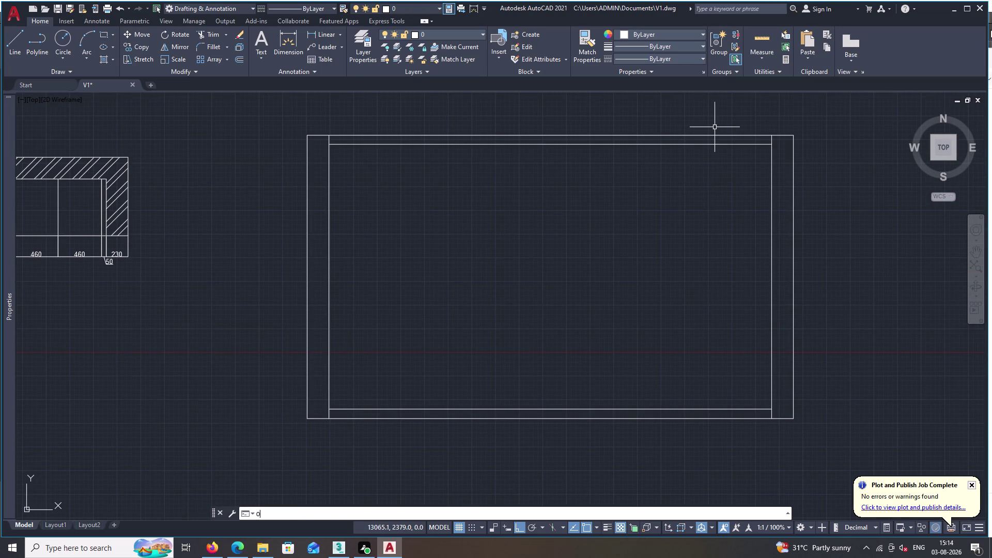
key(space)
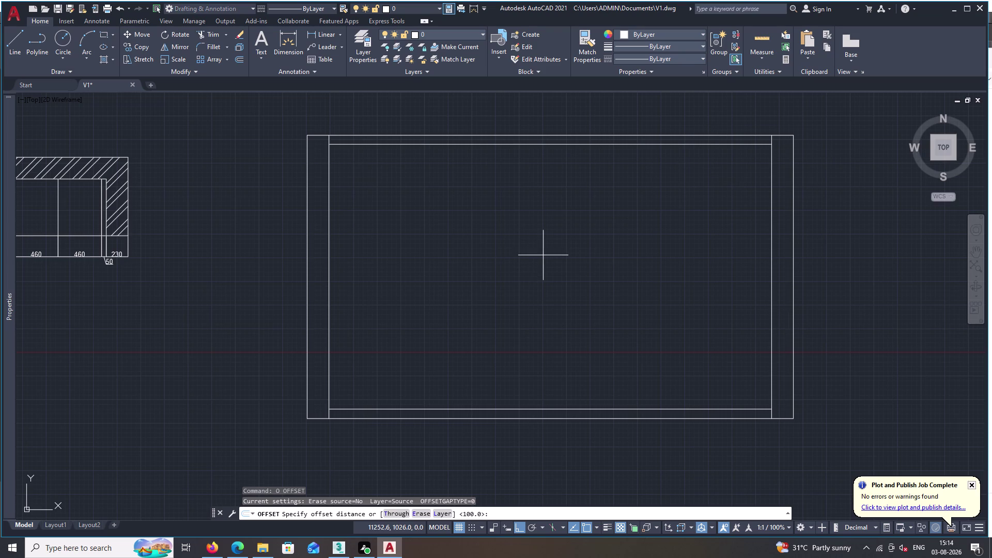
key(4)
key(6)
key(0)
key(space)
Copy successive vertical dividers 460 to the right, starting from the left inner frame line.
double_click(327, 337)
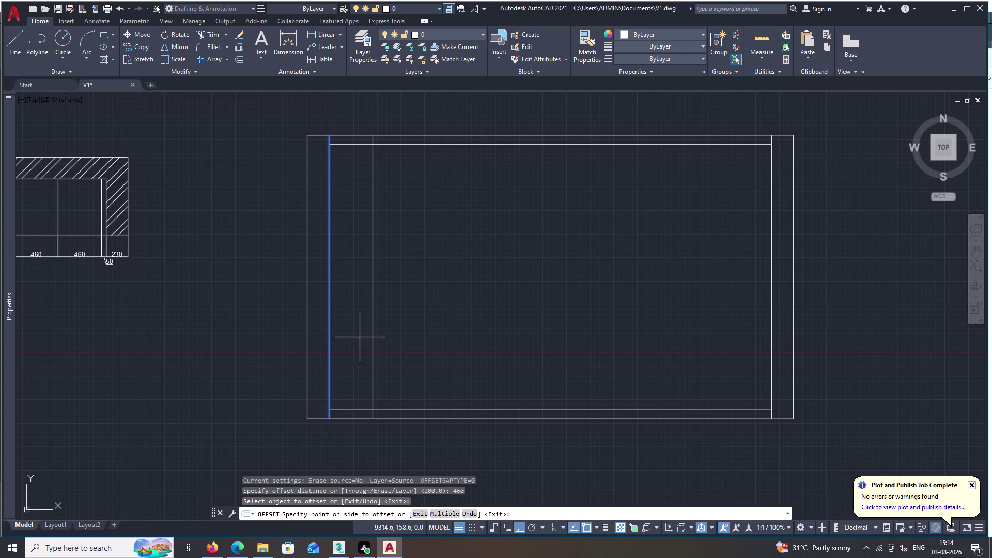
click(359, 337)
double_click(371, 337)
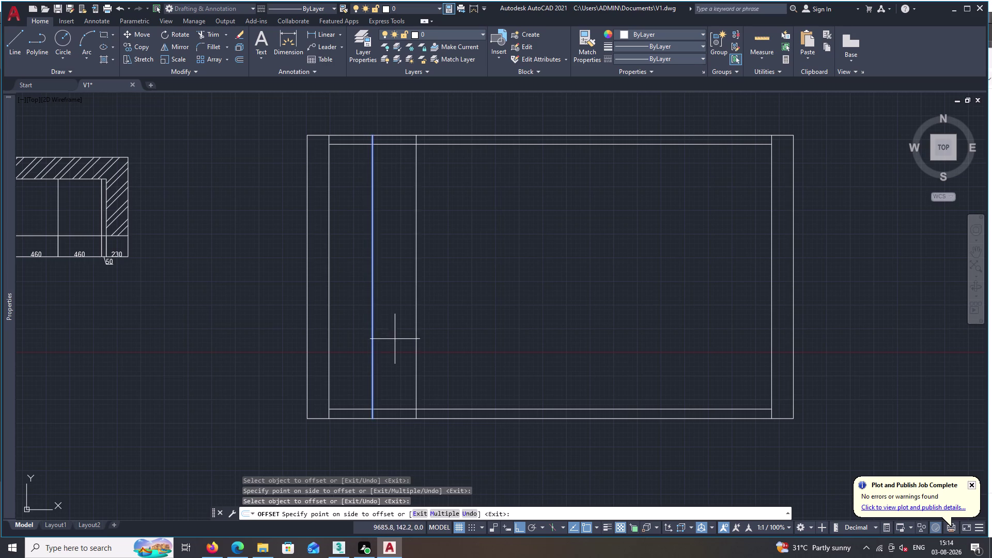
click(395, 339)
drag(416, 344, 422, 346)
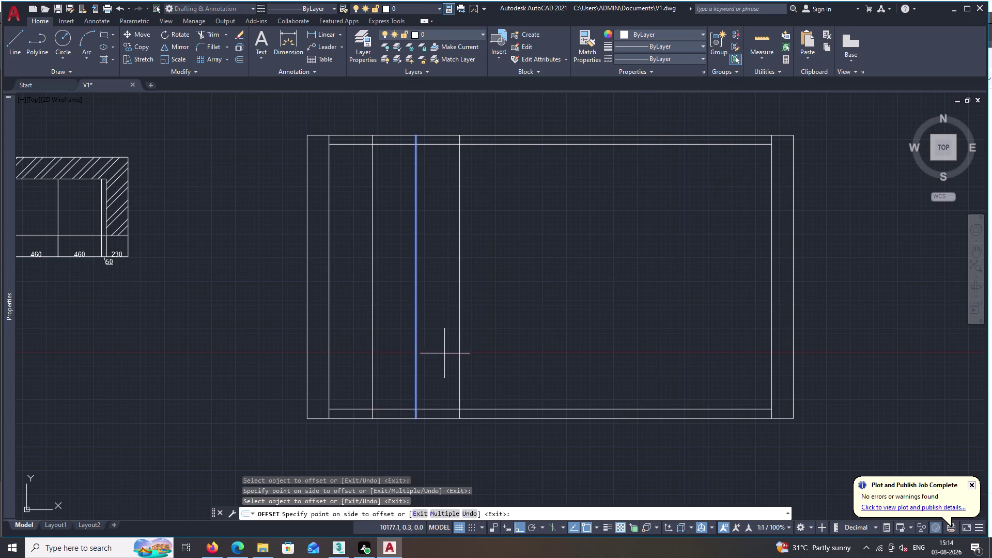
double_click(446, 354)
click(459, 352)
drag(460, 352, 466, 354)
double_click(512, 358)
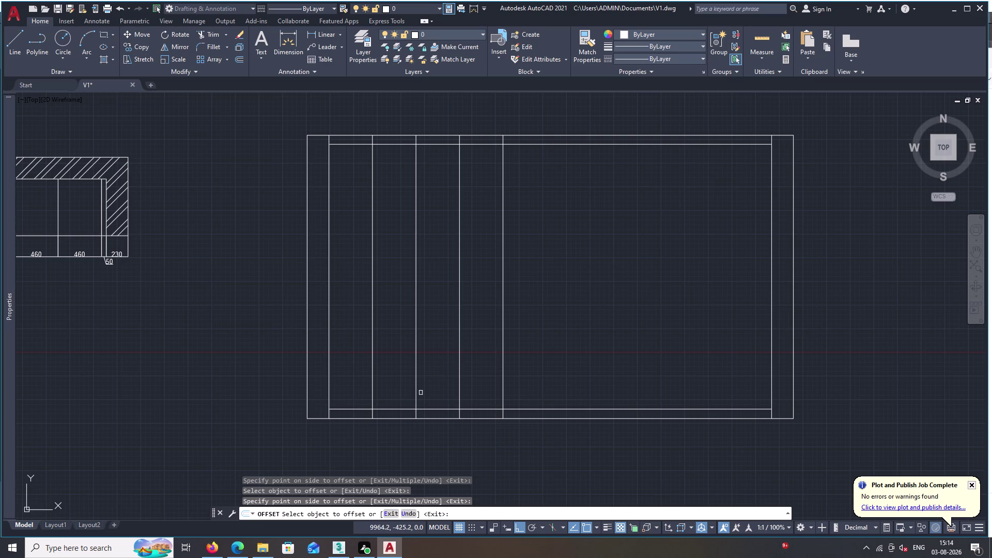
click(15, 38)
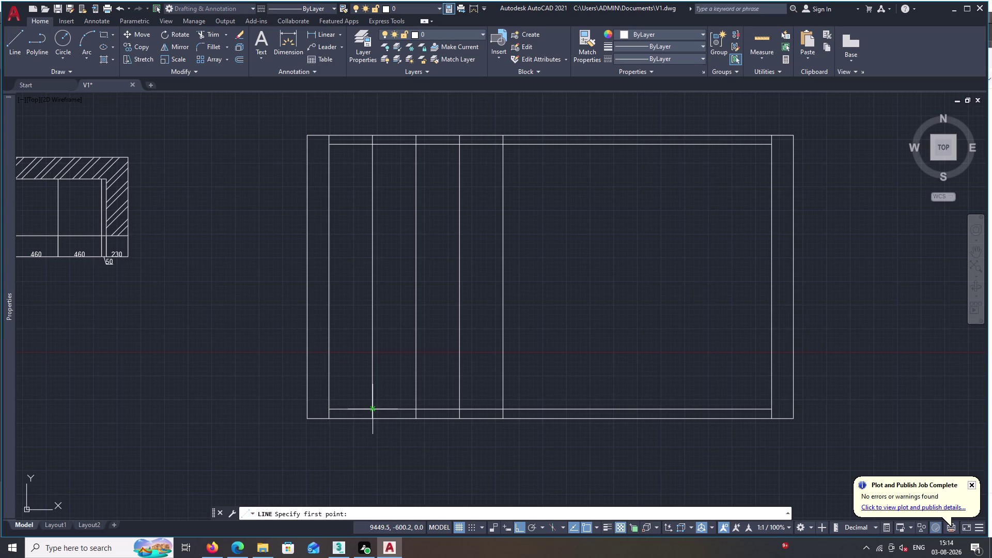
Draw the first diamond through the divider's bottom, the left edge midpoint, the top, and the next midpoint.
click(371, 410)
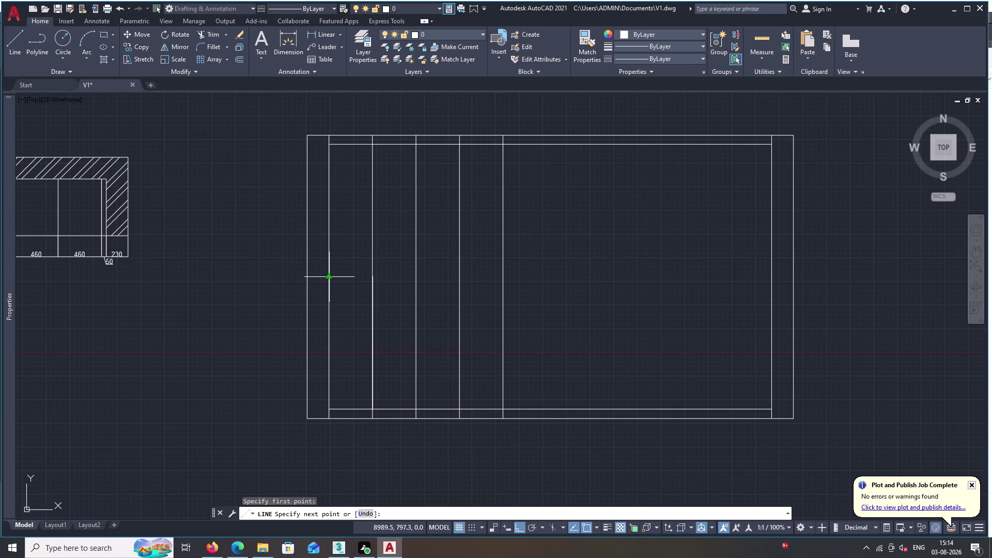
click(329, 277)
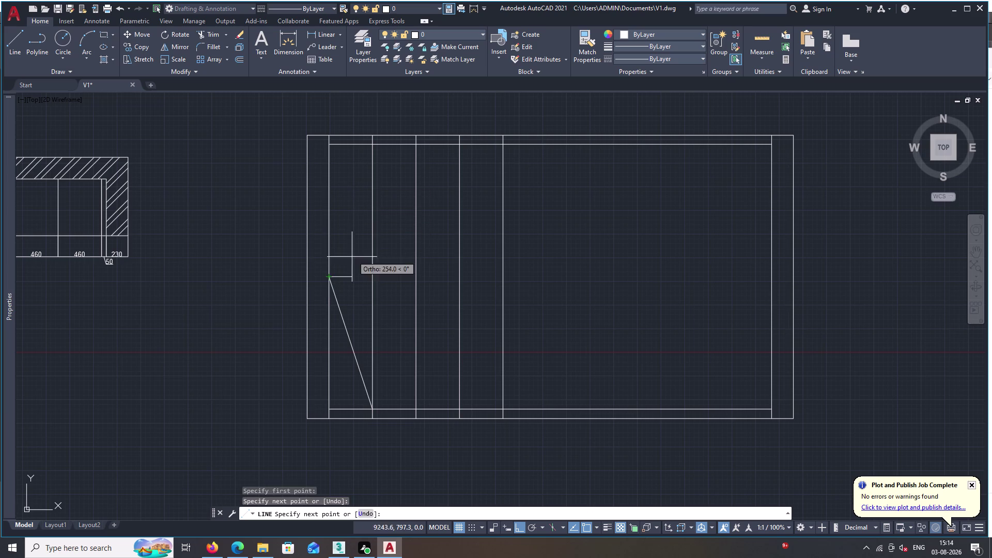
click(372, 144)
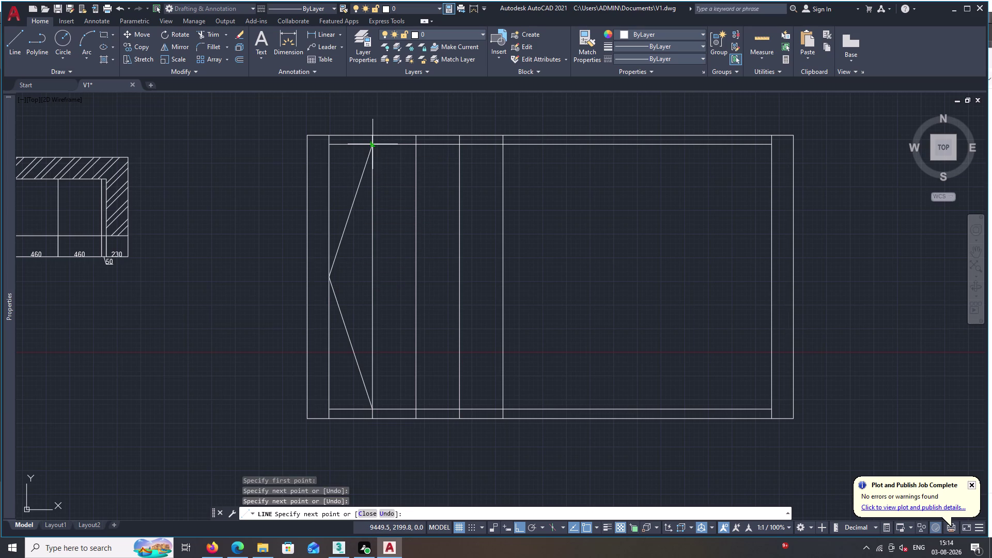
click(372, 144)
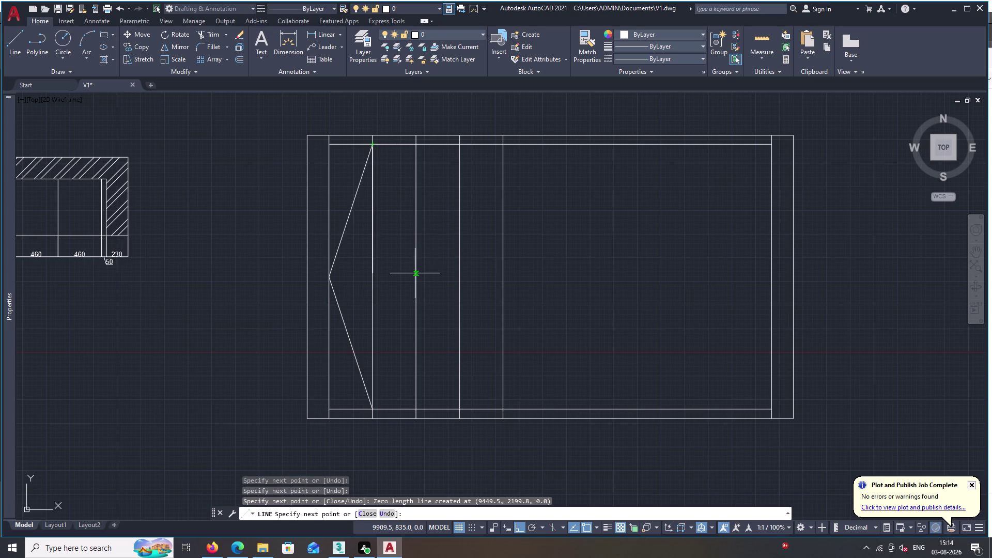
click(416, 278)
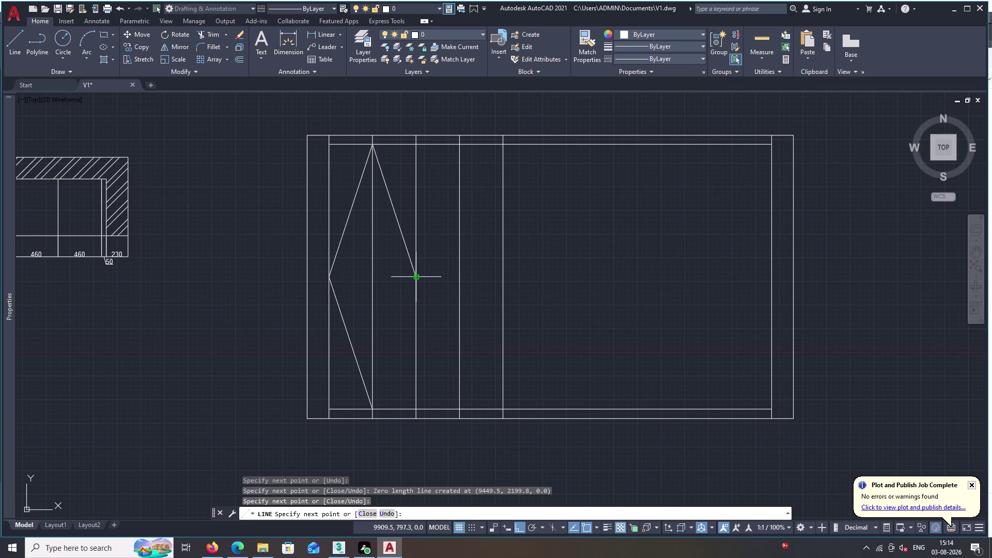
click(373, 411)
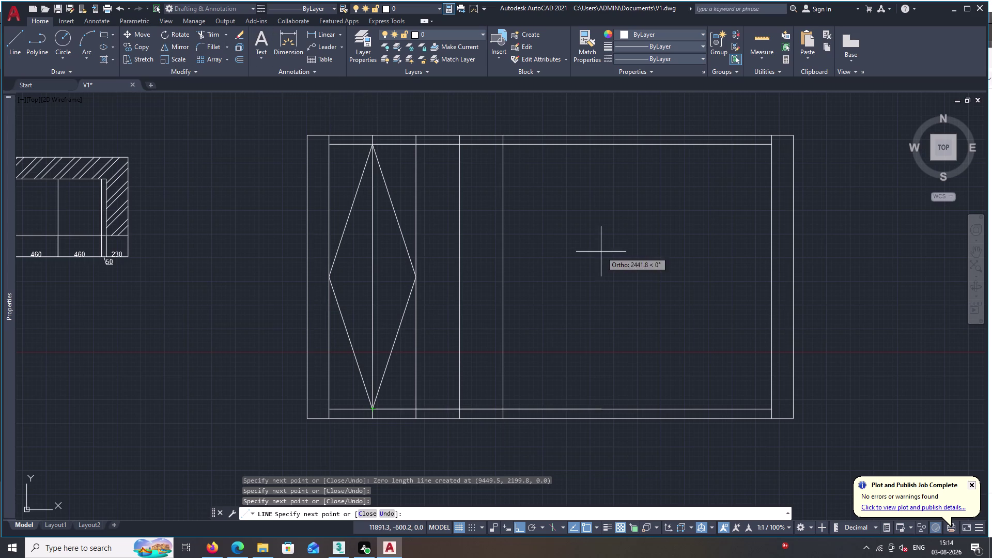
key(space)
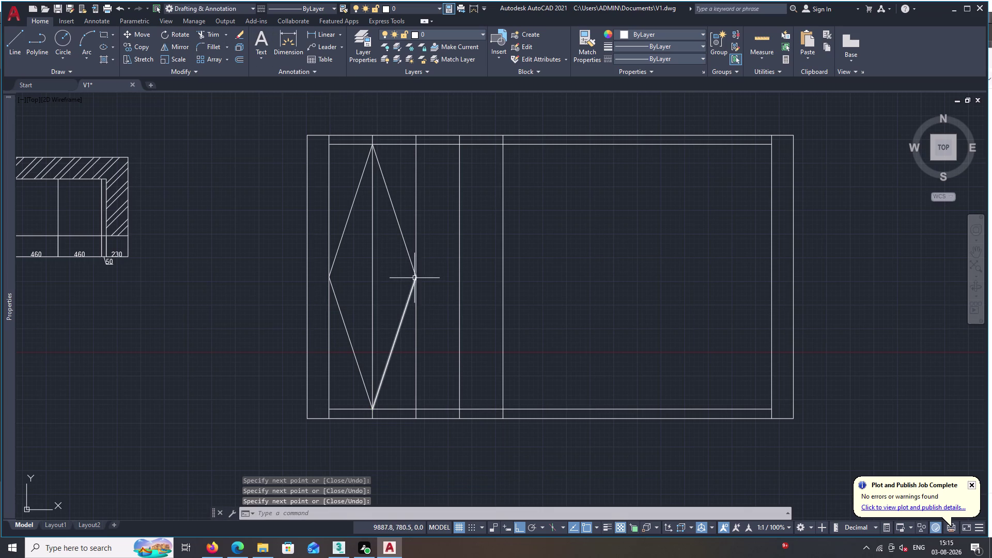
Draw the second diamond through the shared midpoint, divider top, next midpoint and bottom.
key(space)
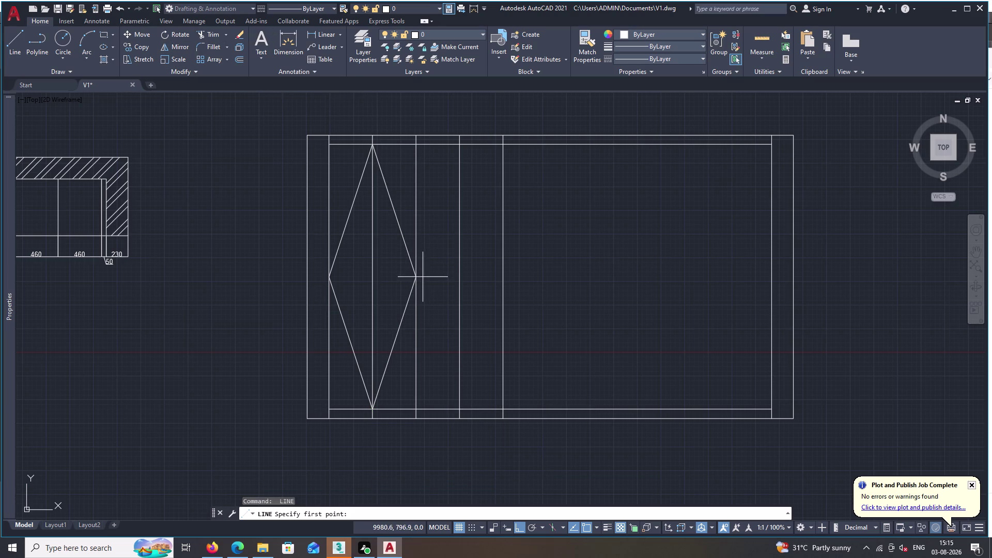
click(416, 276)
drag(417, 276, 421, 264)
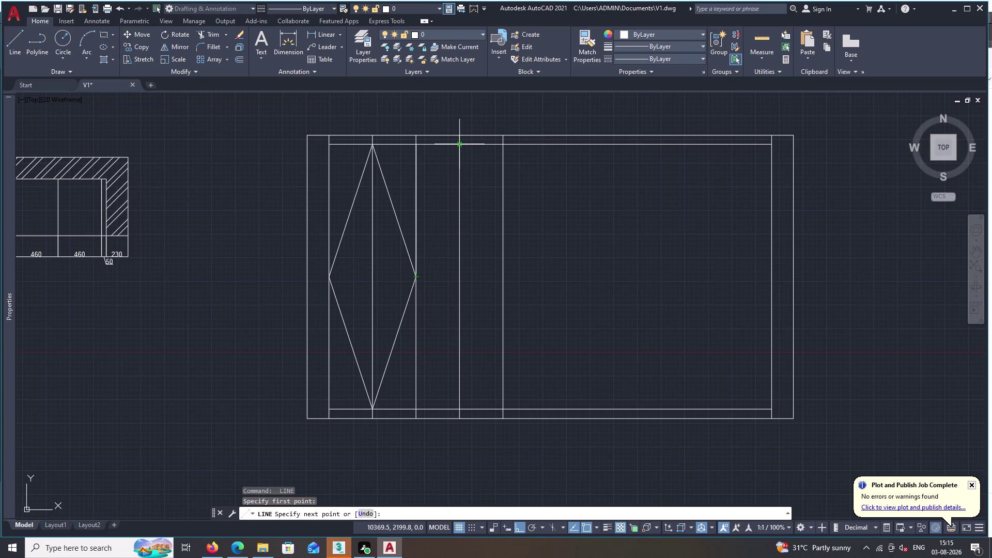
double_click(459, 146)
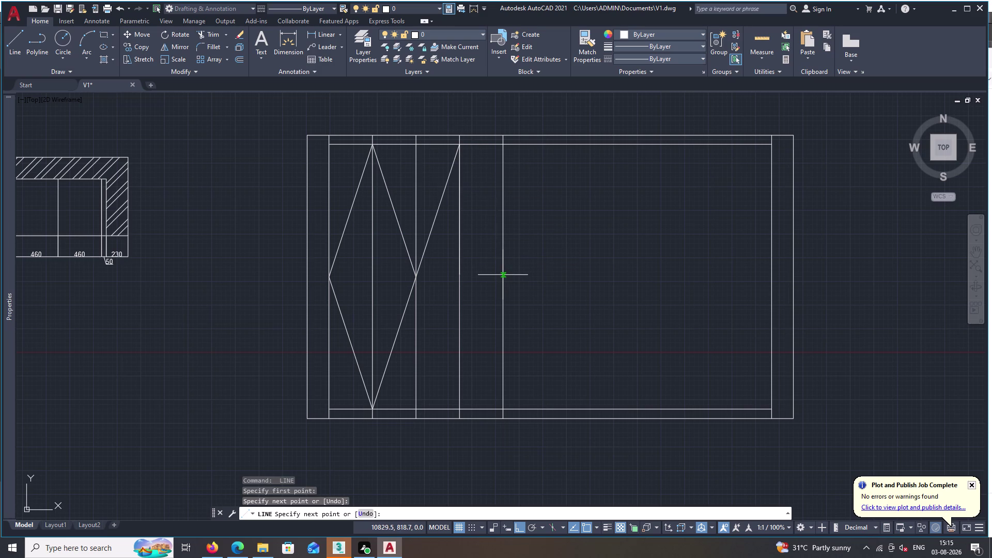
click(503, 276)
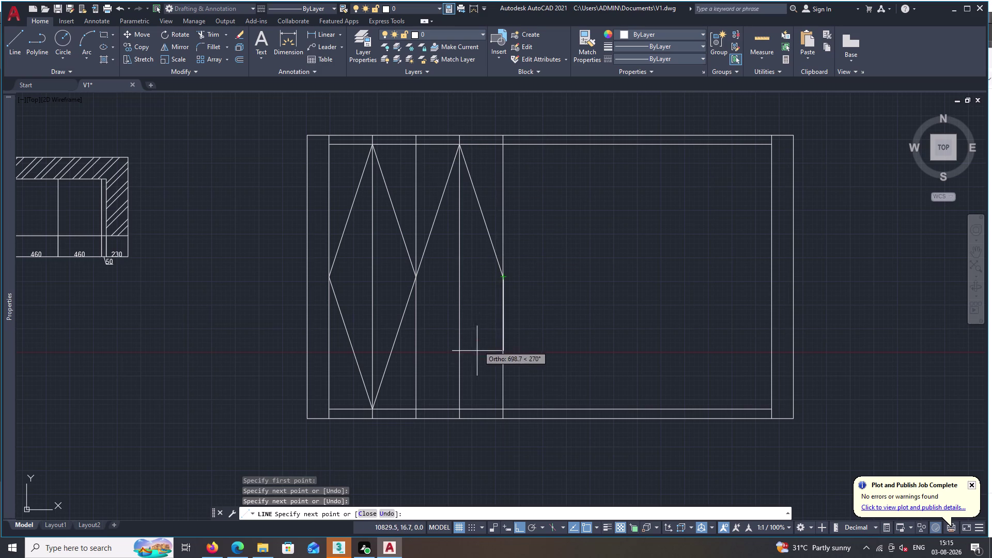
double_click(461, 410)
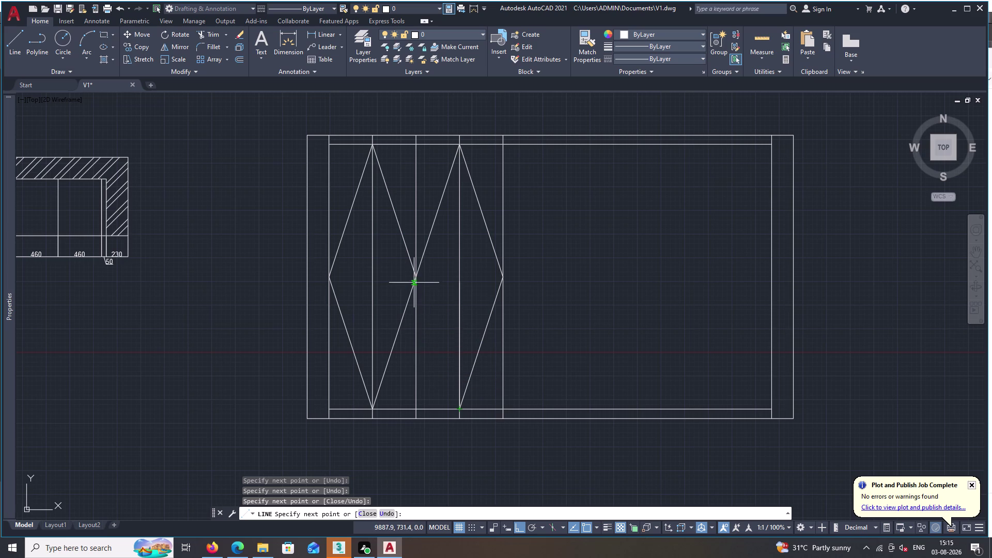
click(417, 276)
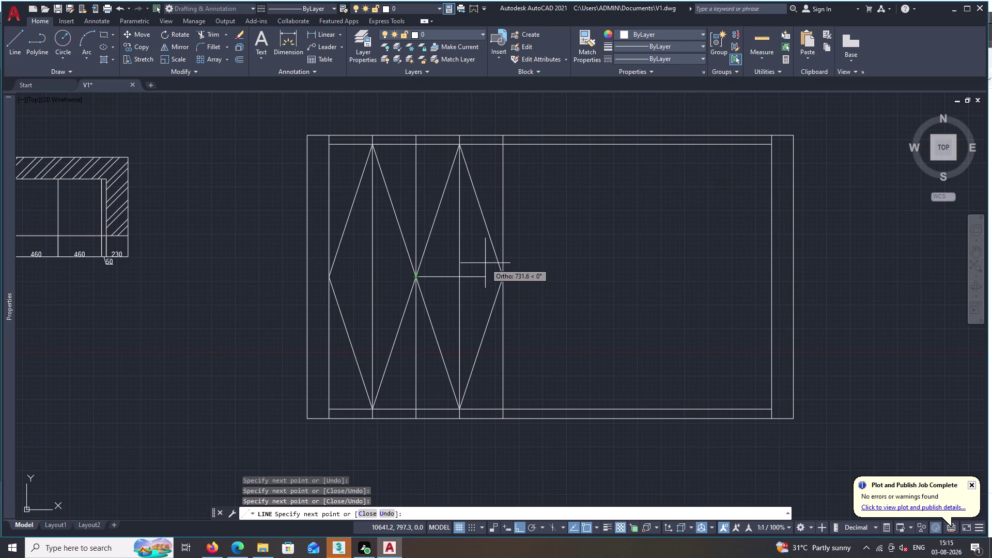
key(space)
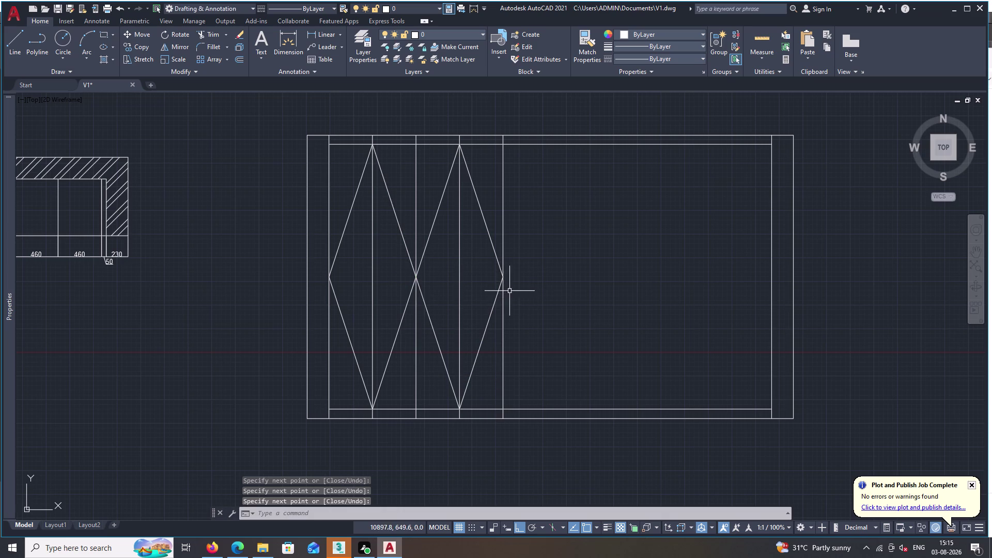
Offset the rightmost divider 460 to the right three times in succession.
key(o)
key(space)
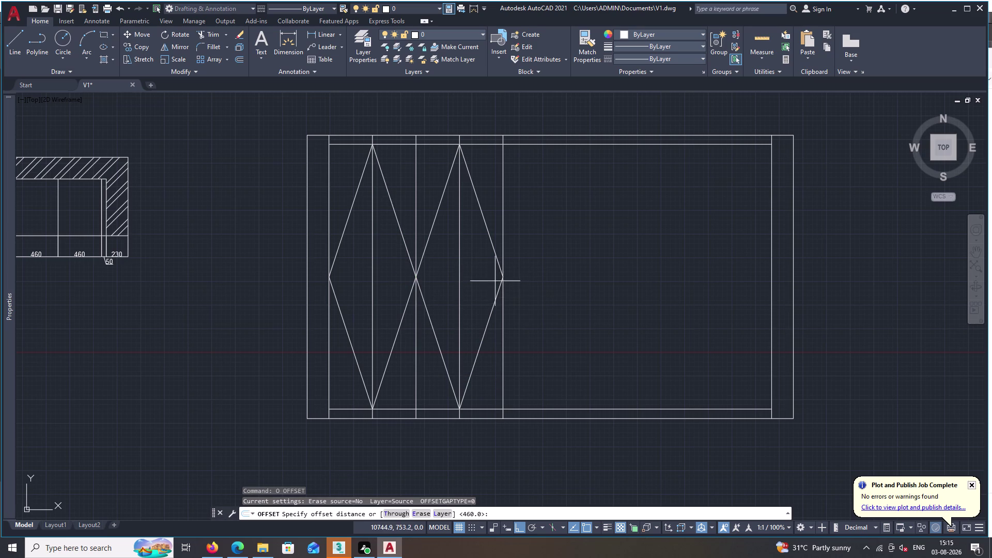
key(space)
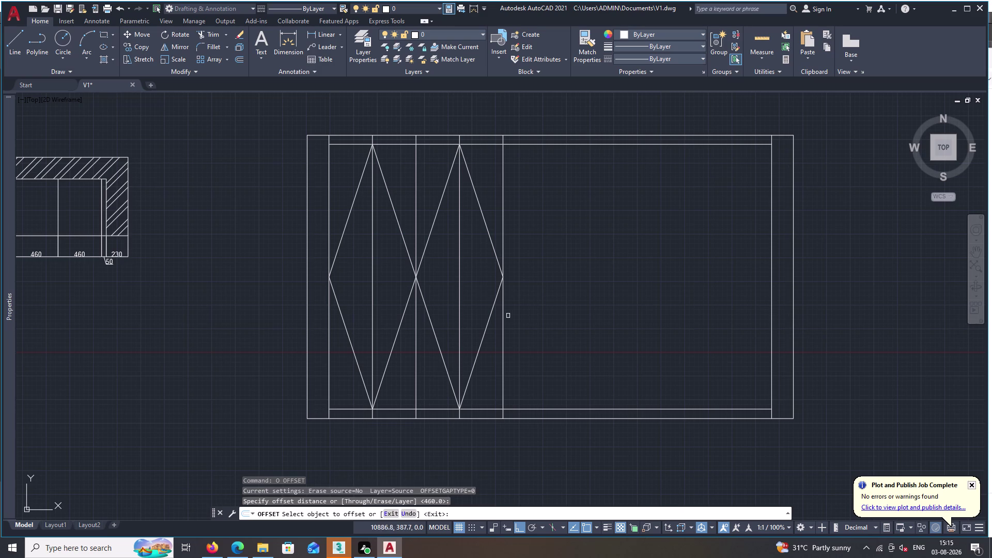
click(506, 318)
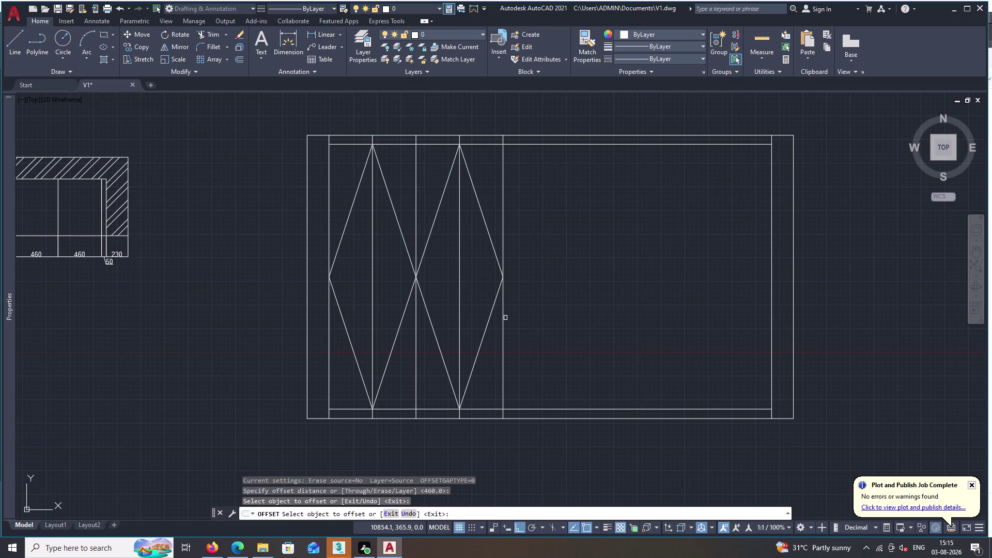
click(529, 324)
click(503, 330)
drag(503, 329, 507, 329)
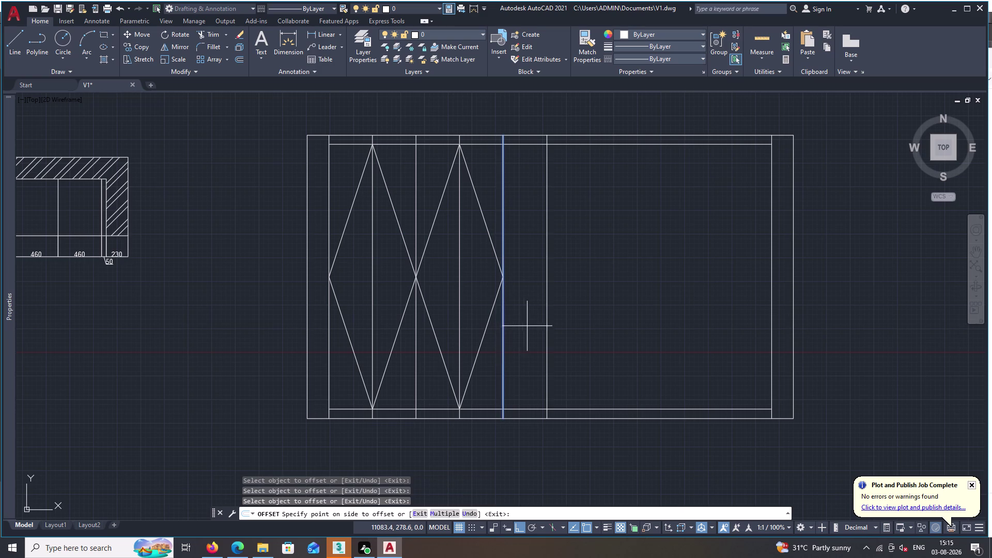
click(527, 326)
drag(545, 326, 556, 330)
double_click(559, 331)
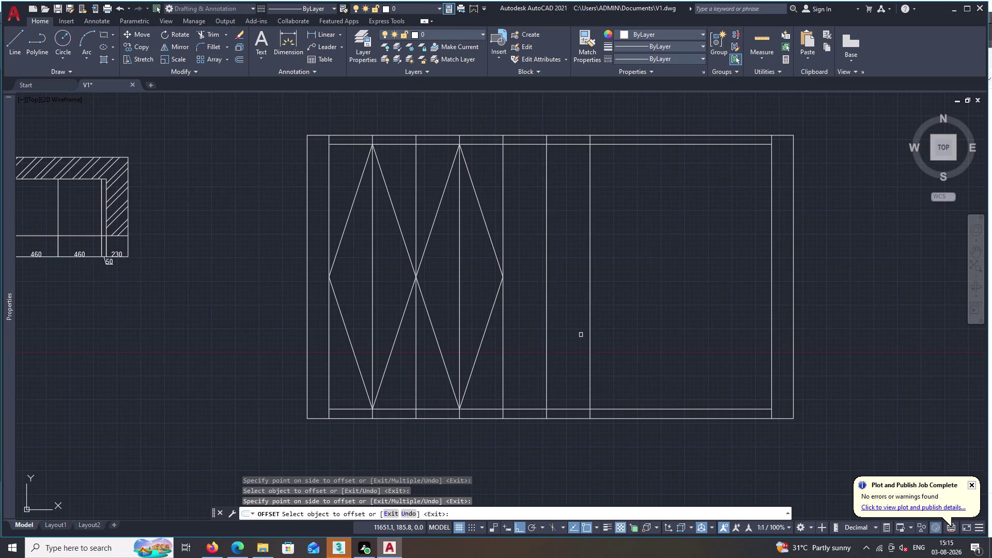
double_click(590, 340)
click(616, 344)
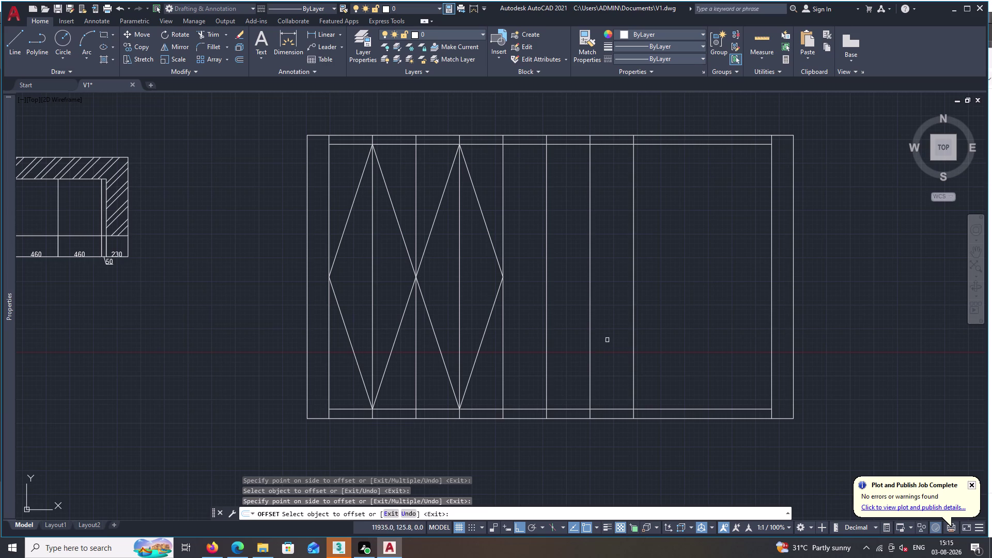
key(space)
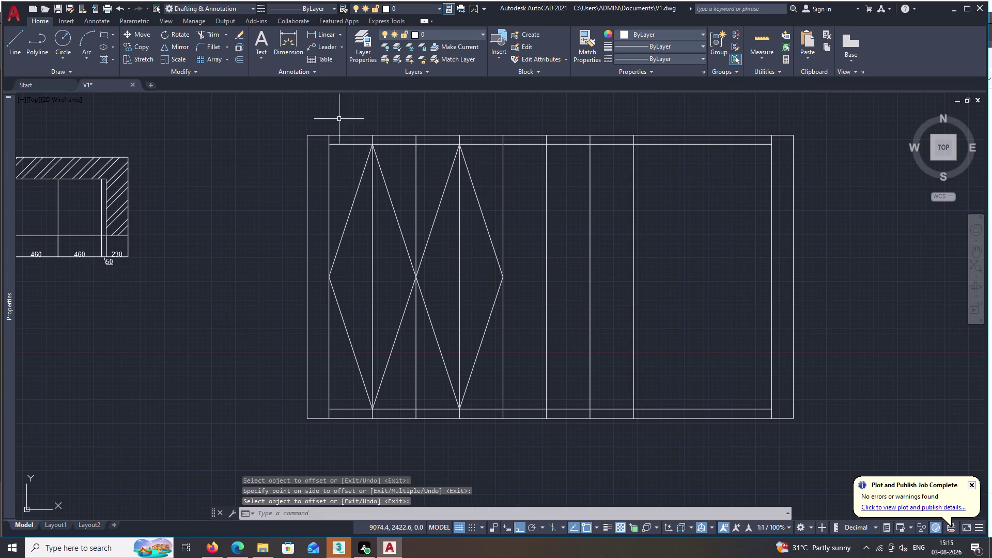
Draw the third diamond across the next two shutter panels with LINE.
text(L)
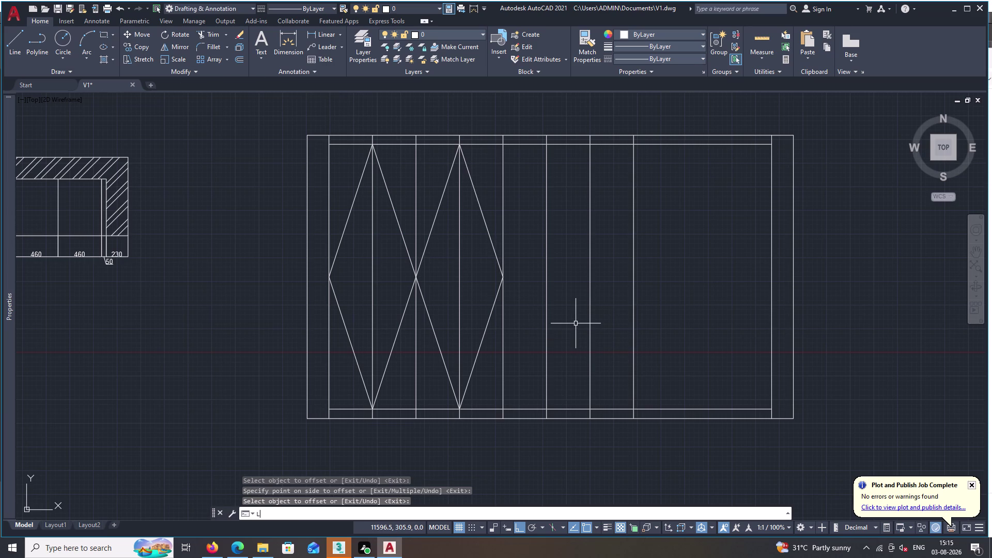
key(space)
click(546, 408)
drag(546, 407, 544, 402)
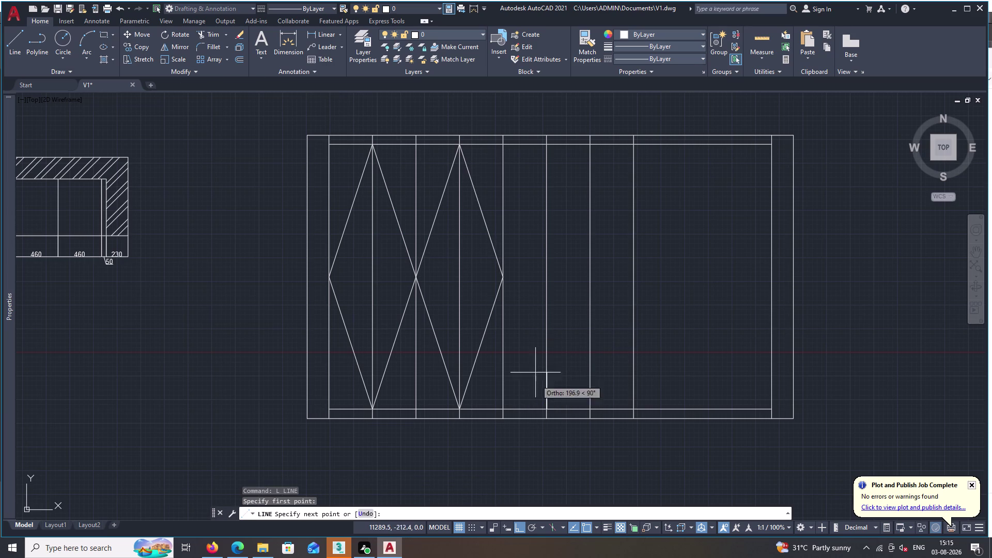
click(501, 278)
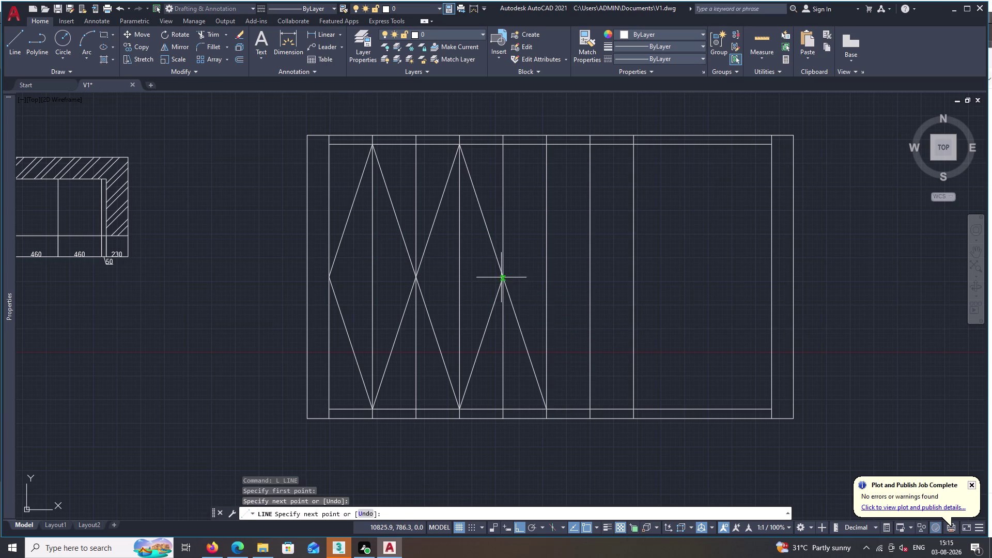
double_click(549, 143)
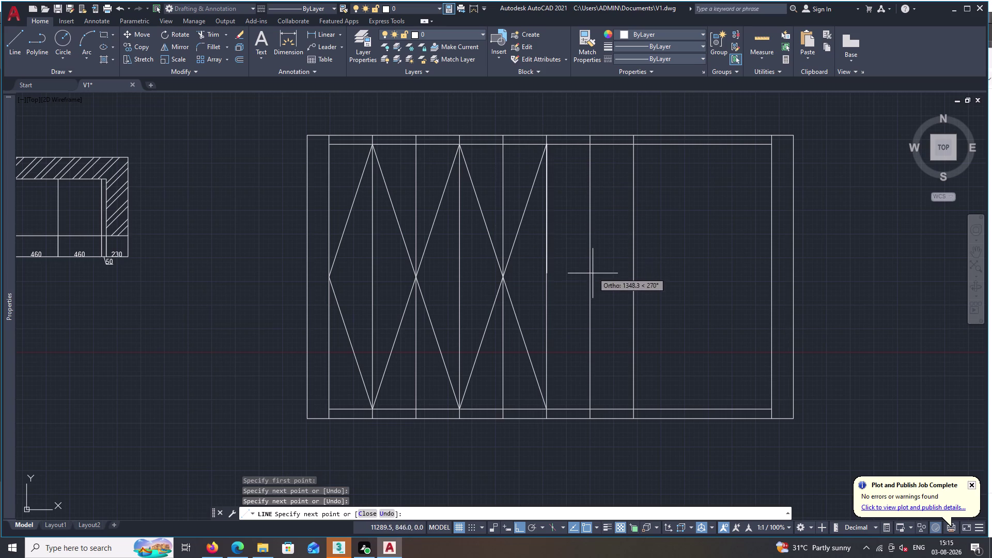
click(589, 277)
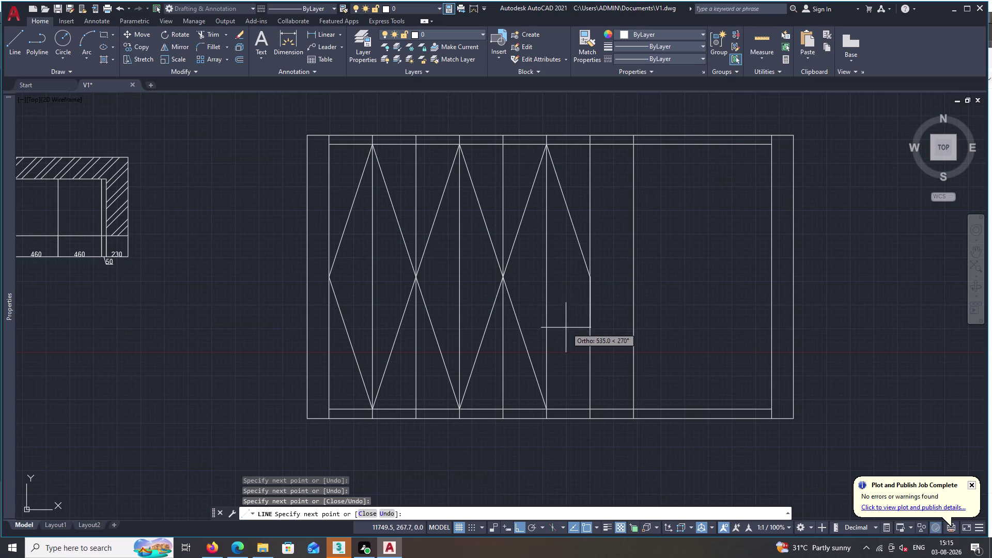
triple_click(547, 409)
key(space)
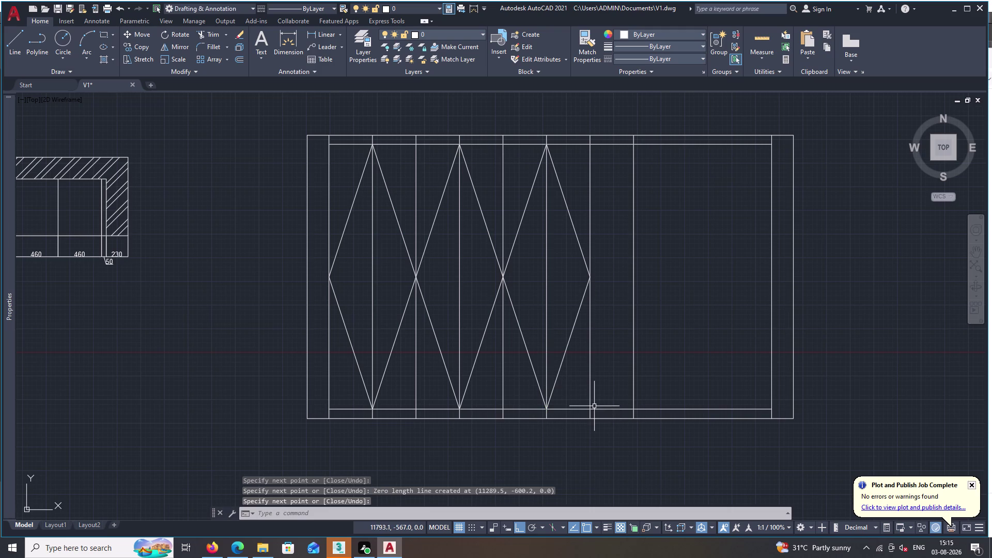
Draw diagonals from the next divider's bottom to the last shutter's edge midpoint and top corner.
key(space)
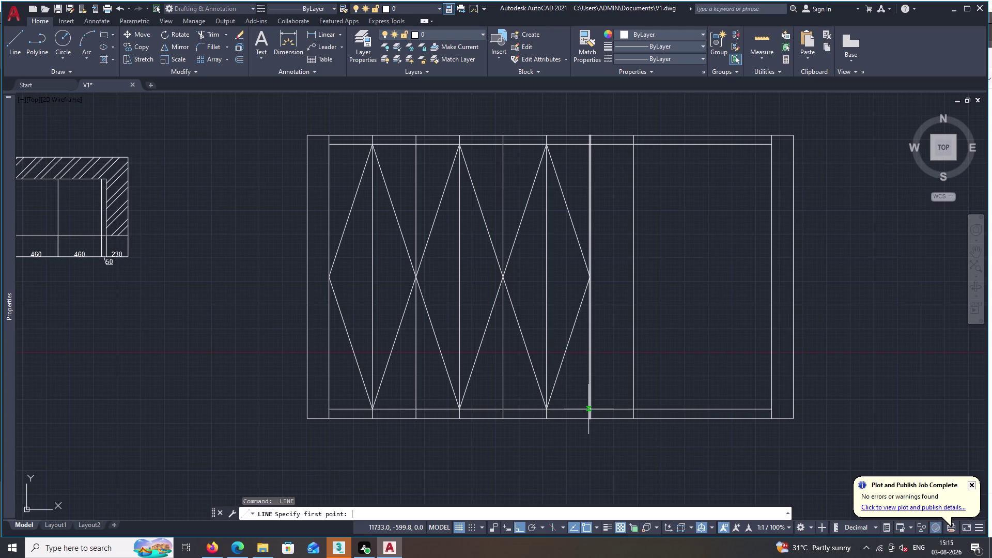
click(589, 411)
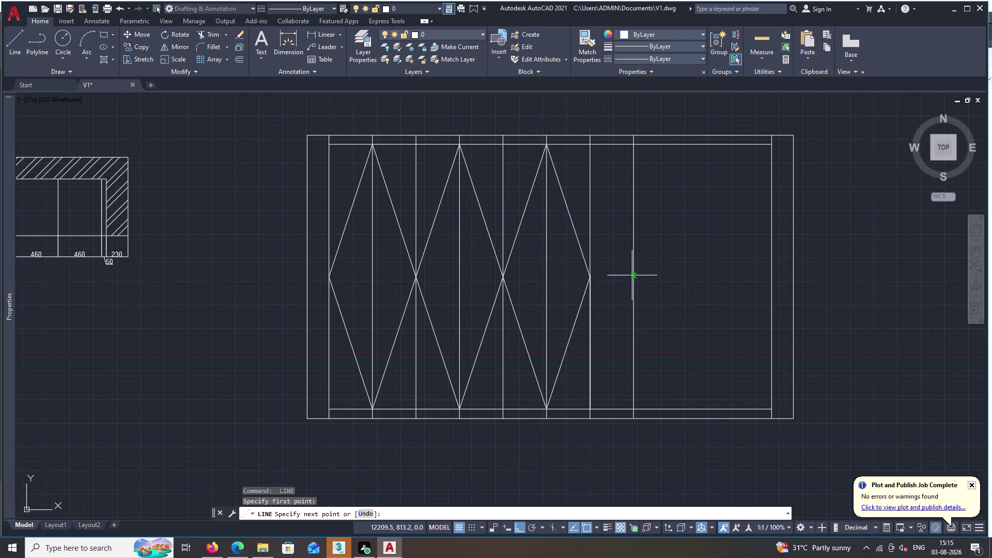
click(633, 276)
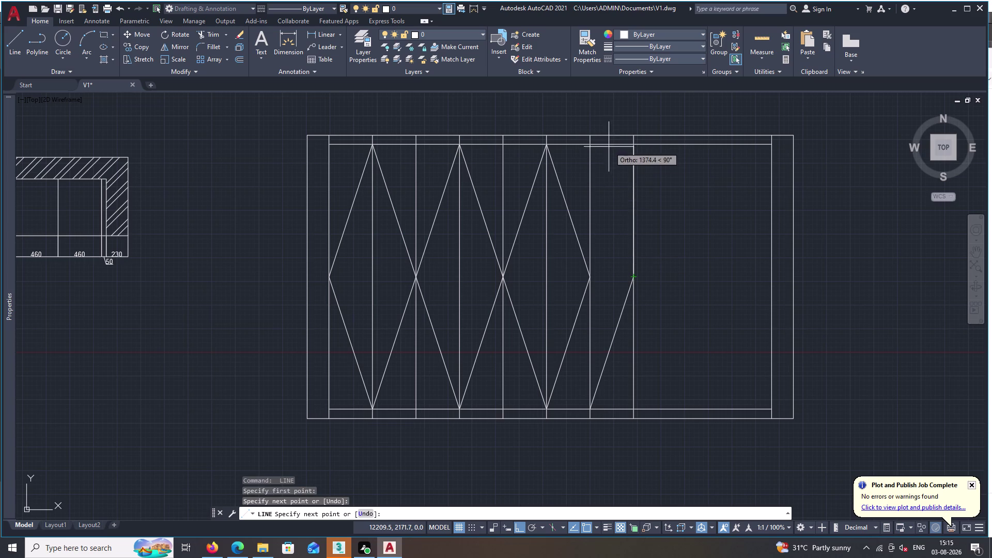
double_click(589, 142)
key(space)
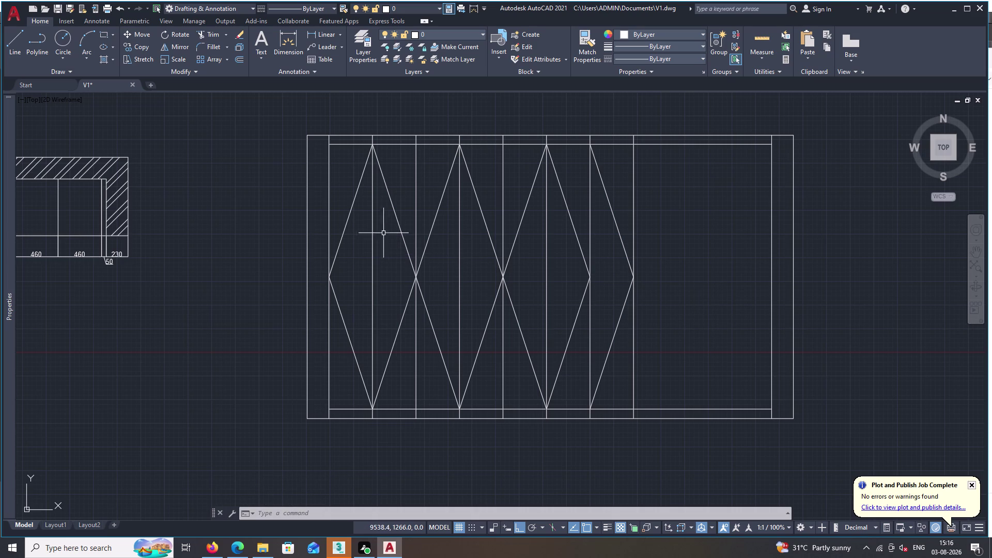
Select diagonals in the first shutter, clearing and retrying with a window selection.
click(342, 233)
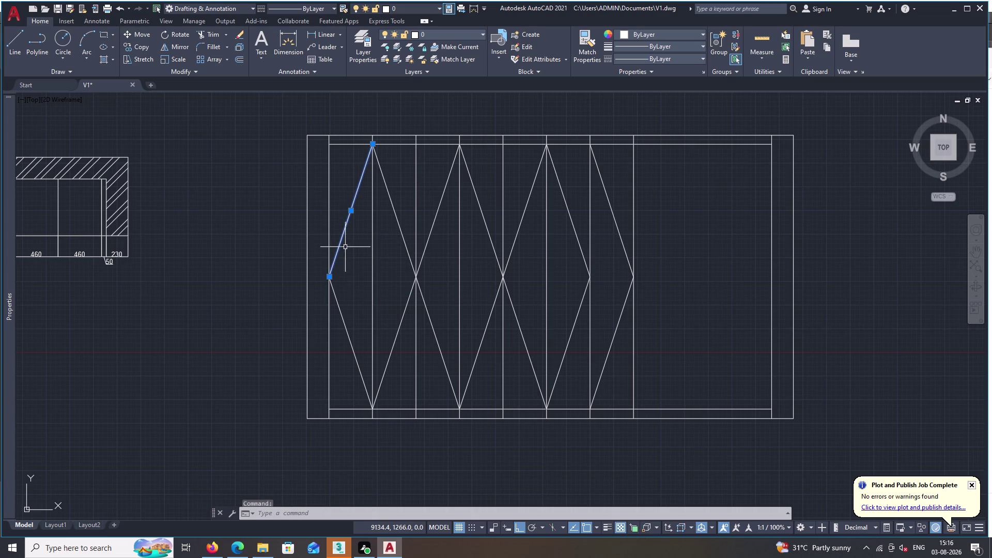
double_click(342, 319)
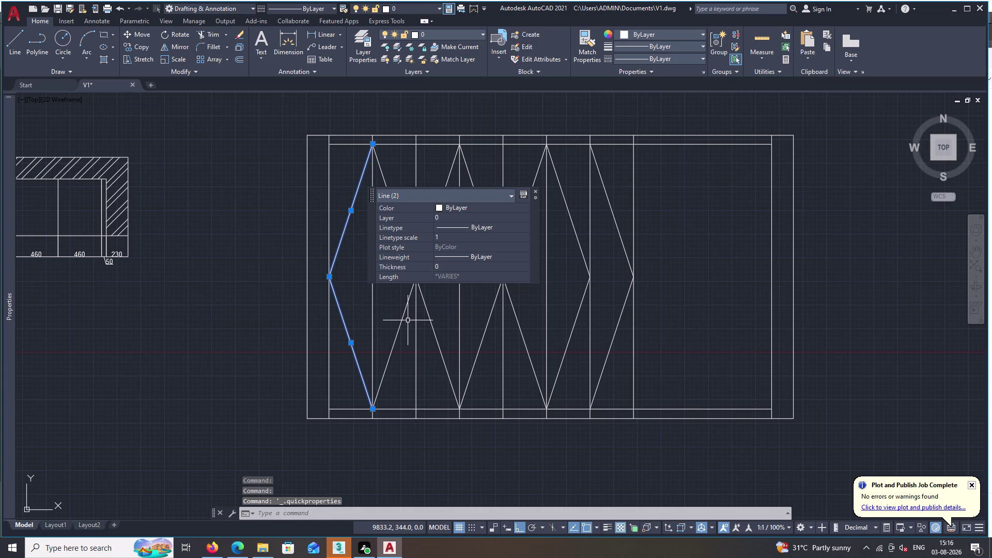
click(402, 324)
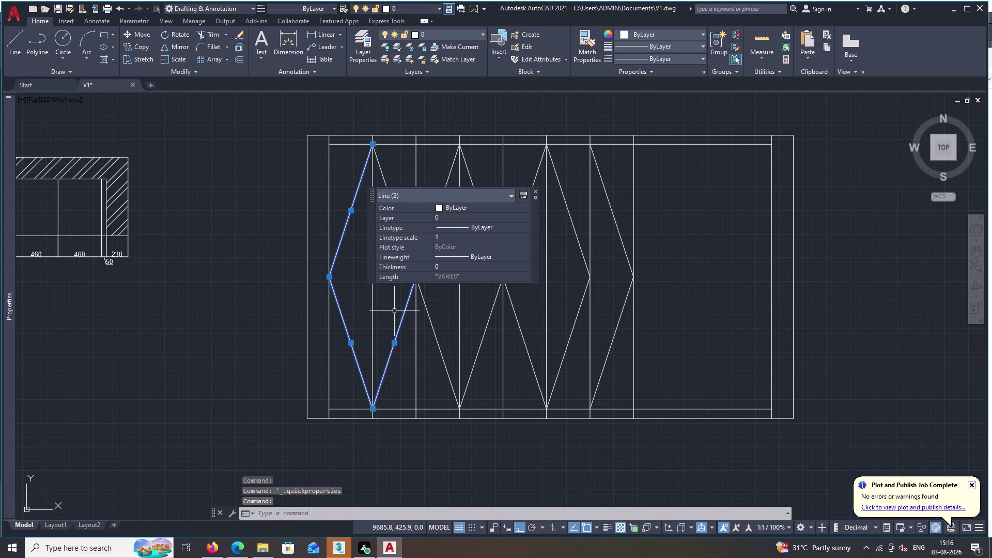
key(Escape)
click(402, 231)
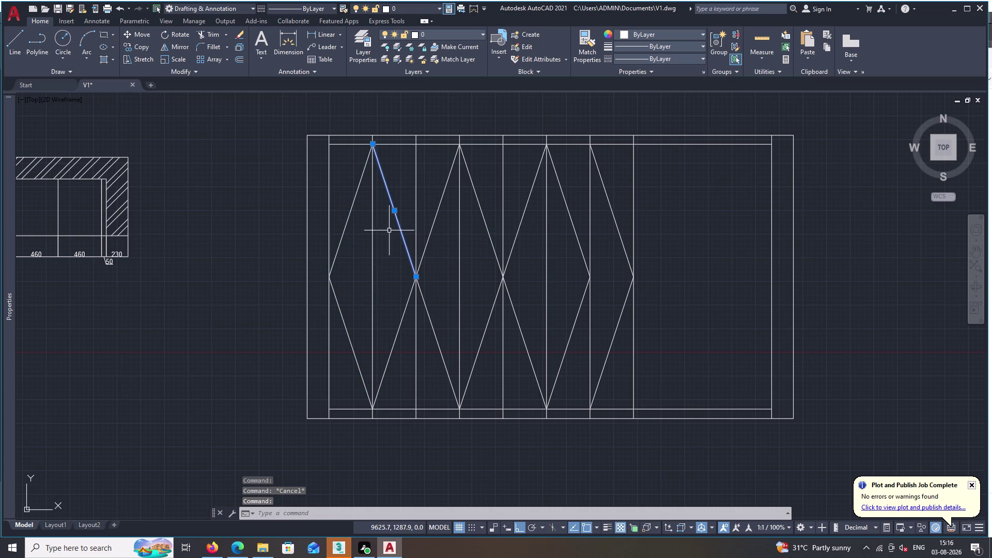
double_click(345, 241)
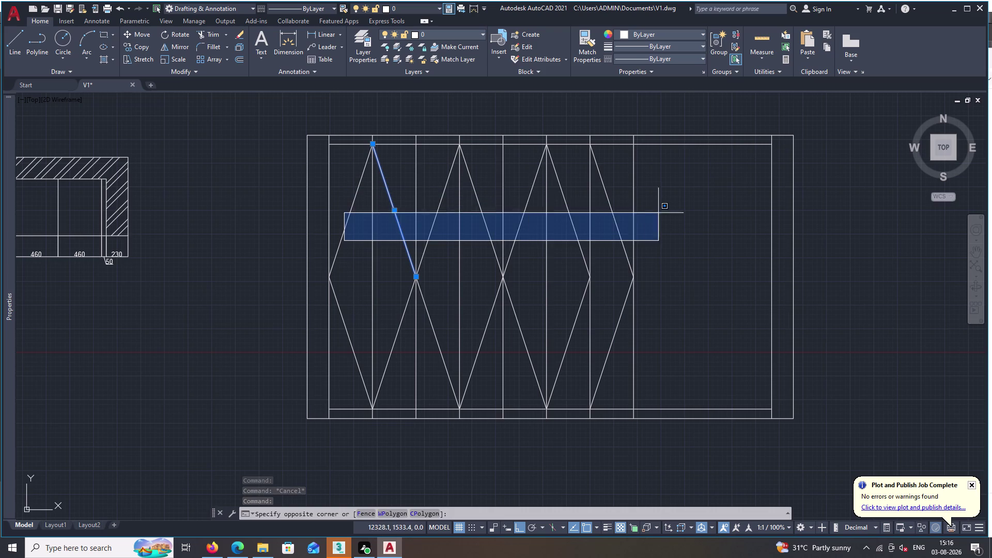
double_click(692, 319)
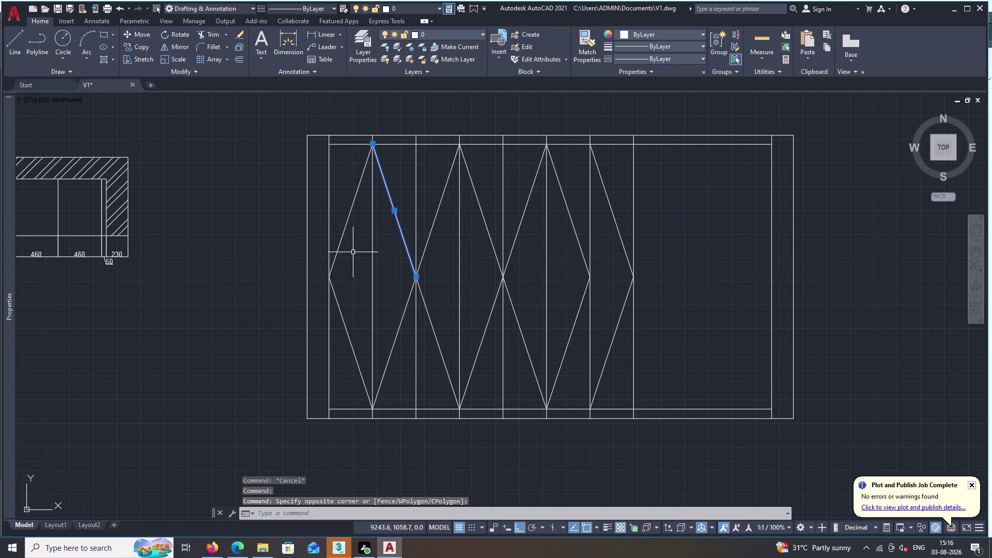
double_click(337, 154)
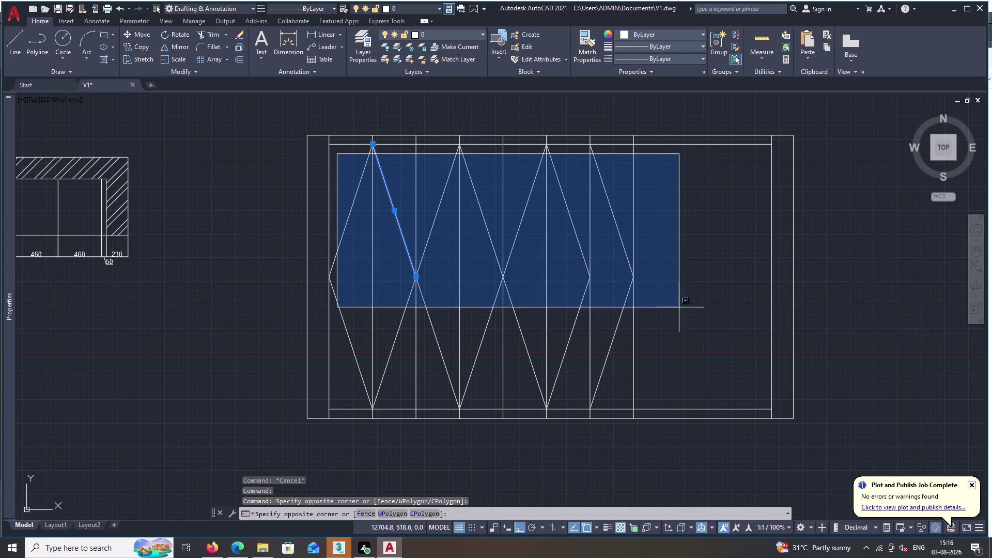
click(702, 407)
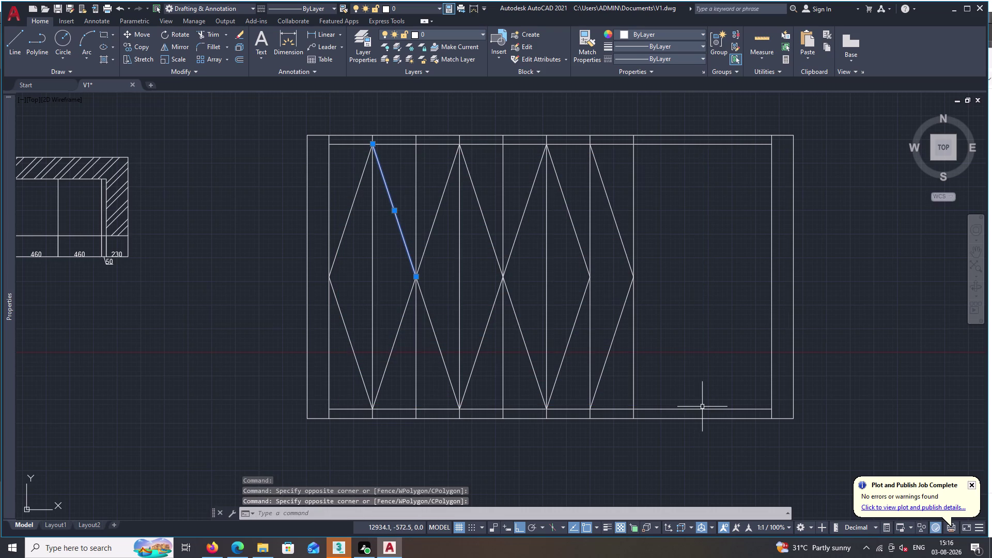
Erase the diagonals of the first two diamonds and the leftover diagonals near them.
double_click(355, 192)
click(350, 350)
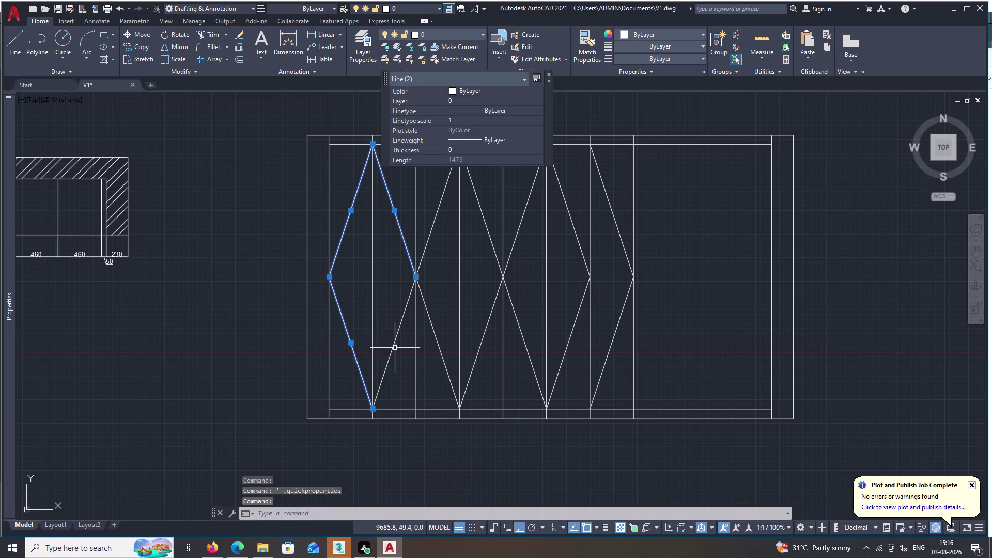
click(395, 348)
click(434, 328)
double_click(433, 221)
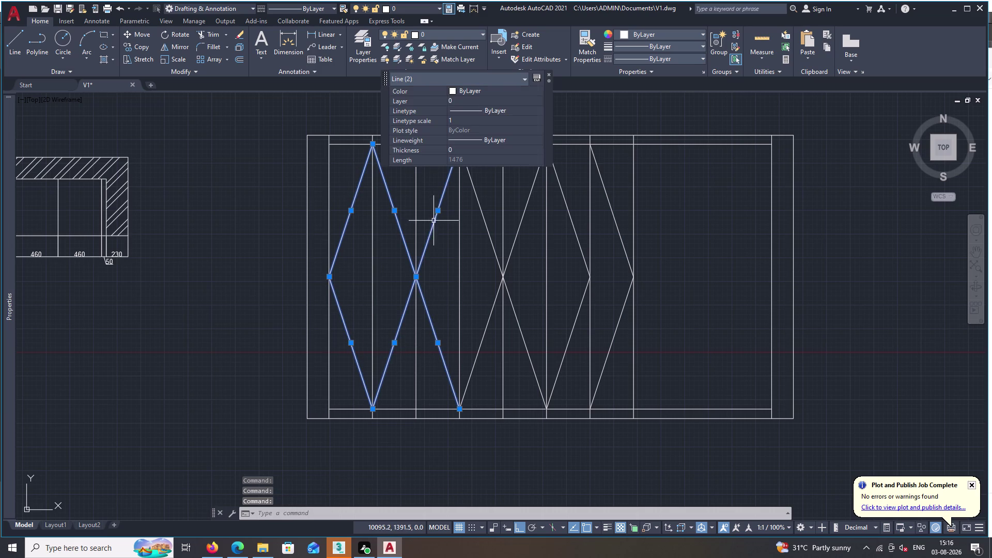
double_click(485, 236)
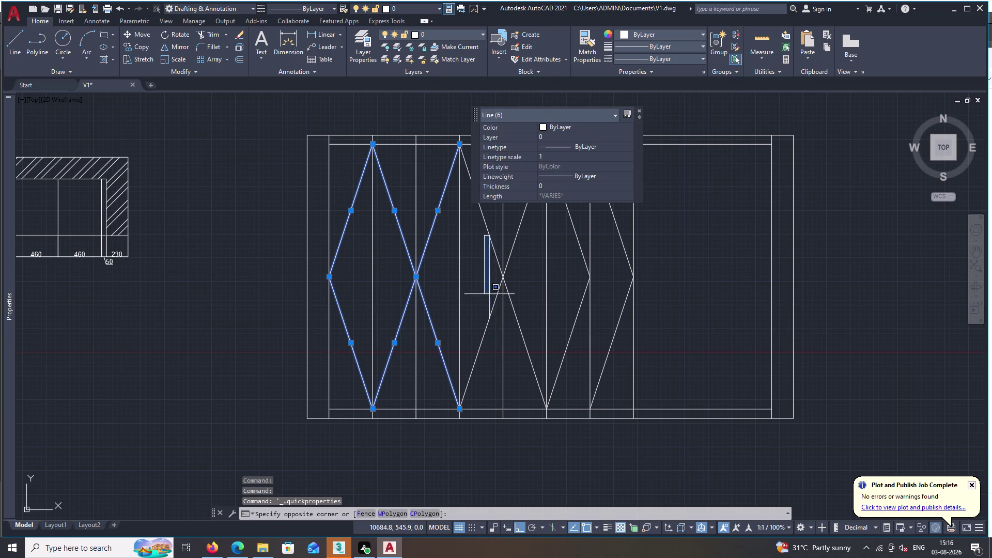
key(Delete)
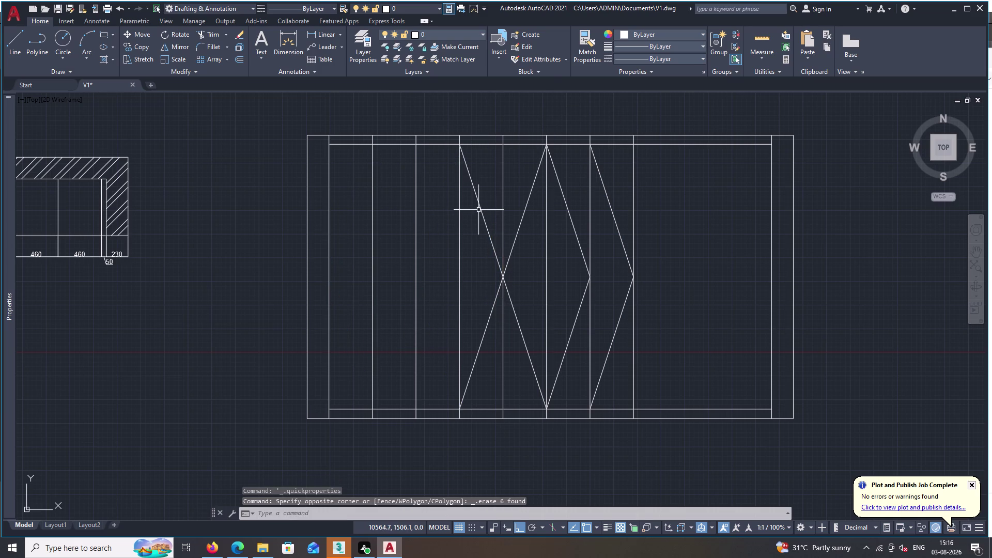
double_click(479, 209)
double_click(485, 317)
key(Delete)
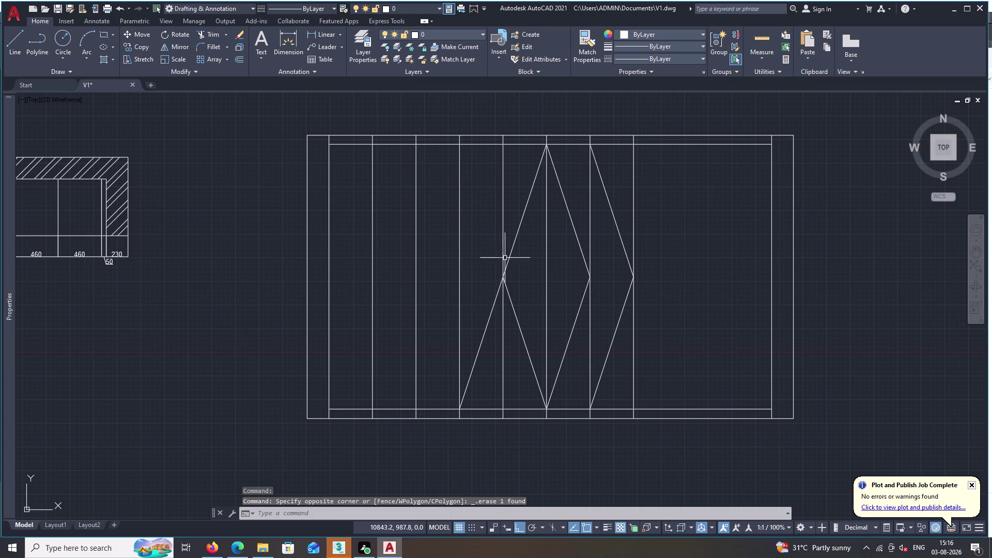
Erase all remaining diagonals through the last shutter.
double_click(511, 246)
double_click(518, 324)
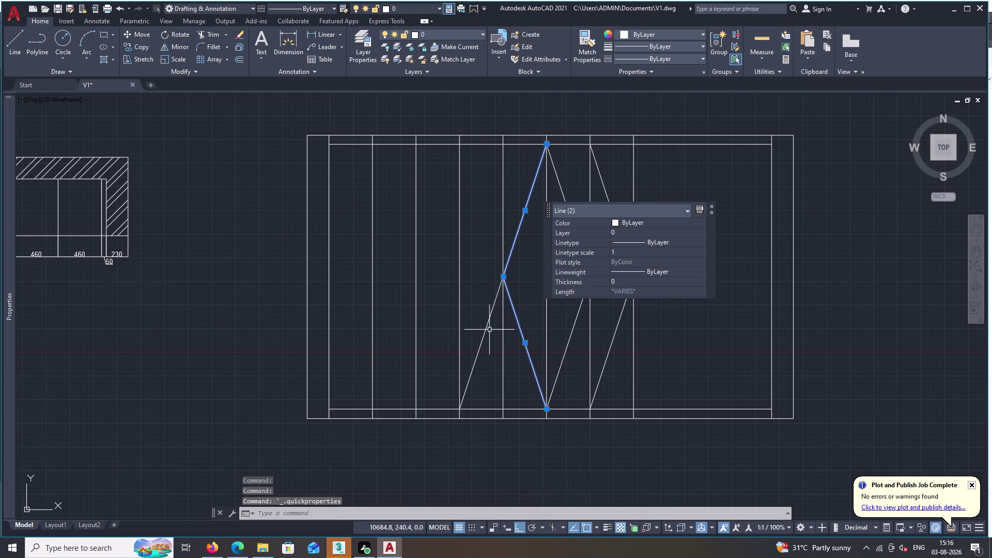
double_click(485, 331)
click(564, 334)
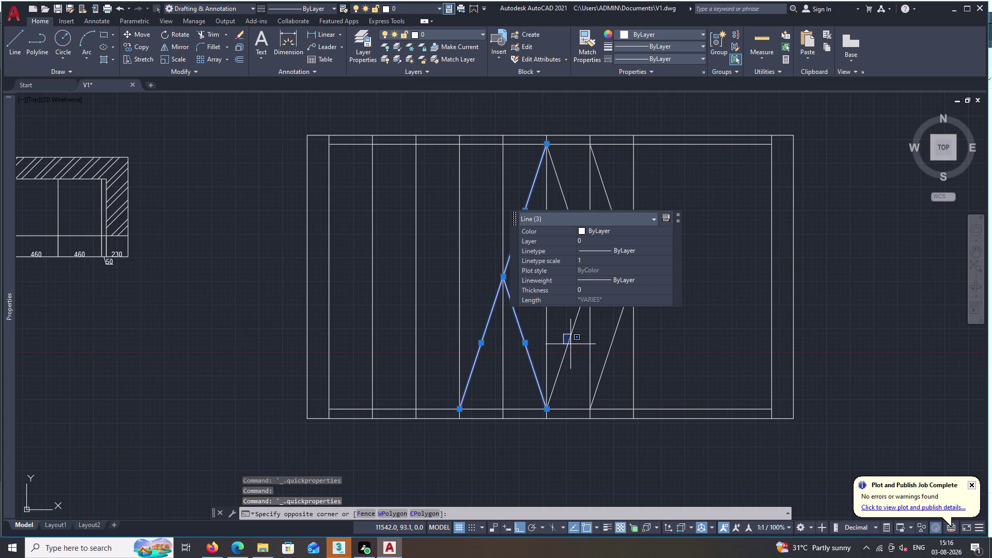
click(571, 345)
click(570, 340)
double_click(609, 355)
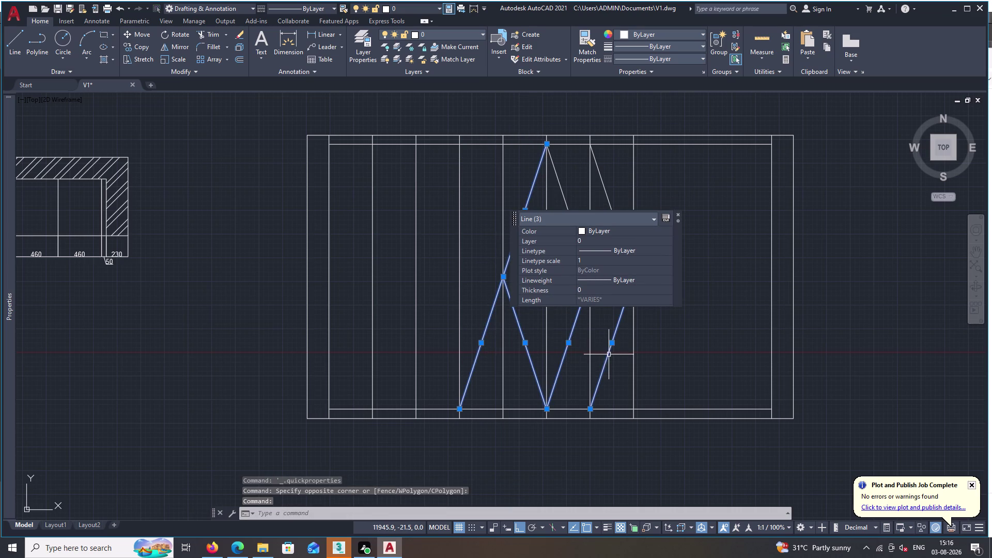
double_click(564, 205)
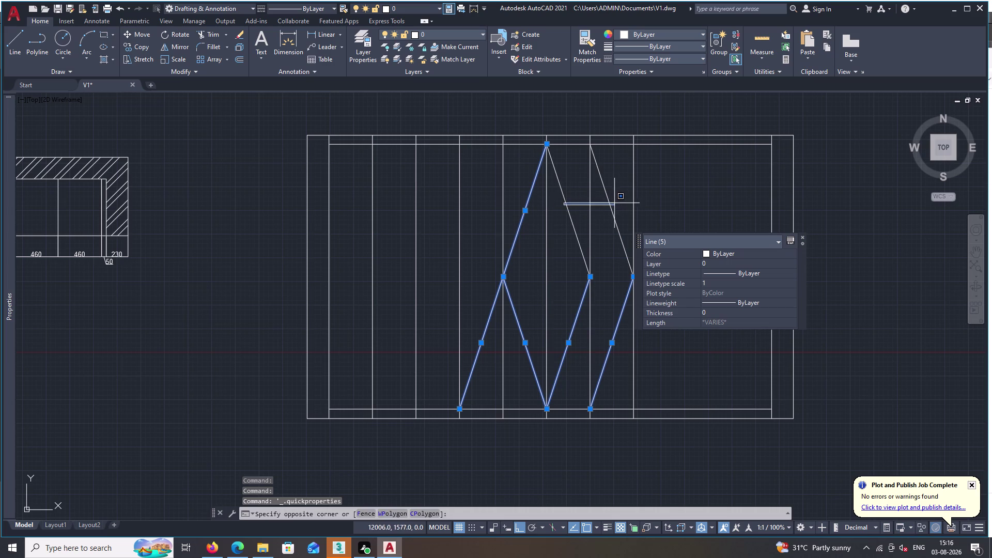
double_click(611, 209)
click(614, 217)
click(574, 233)
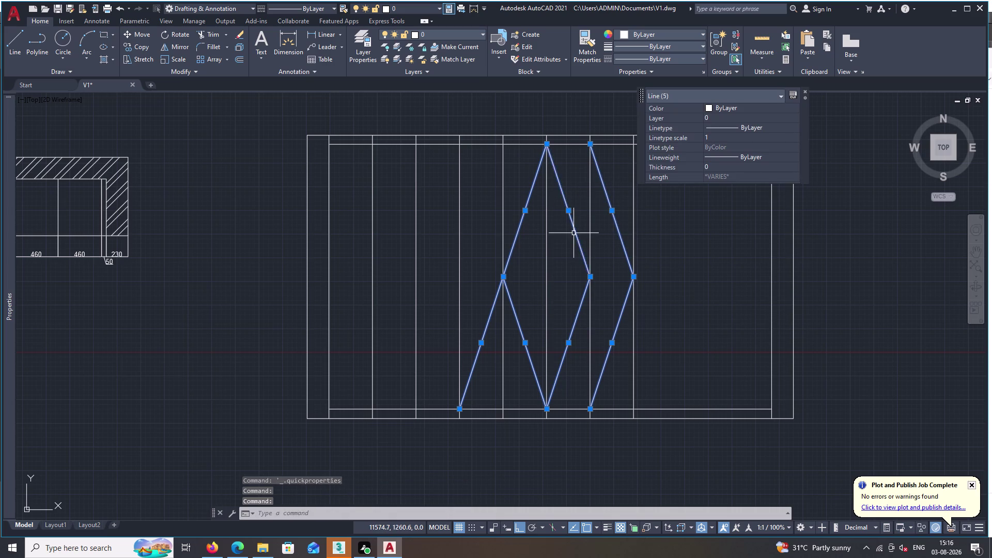
key(Delete)
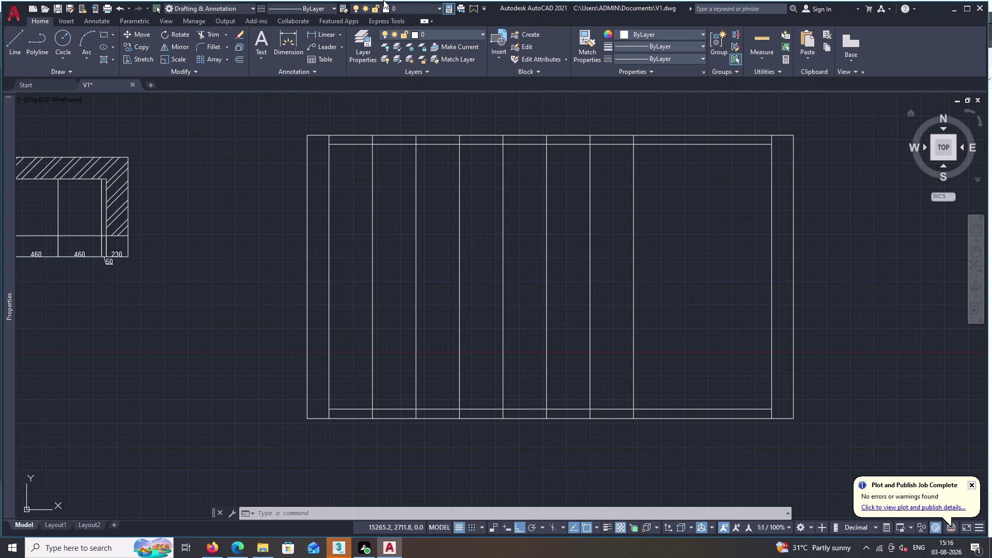
text(ON)
key(space)
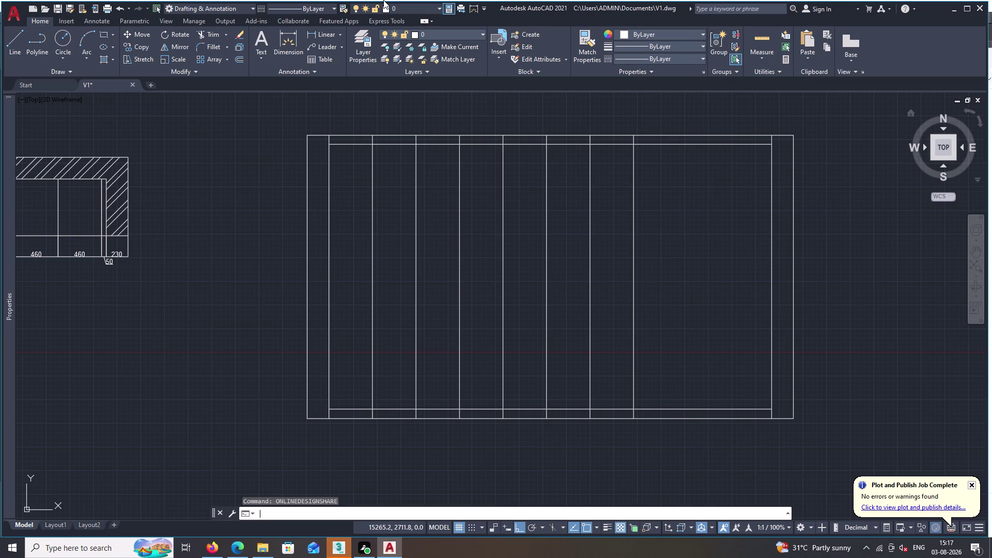
text(O)
key(space)
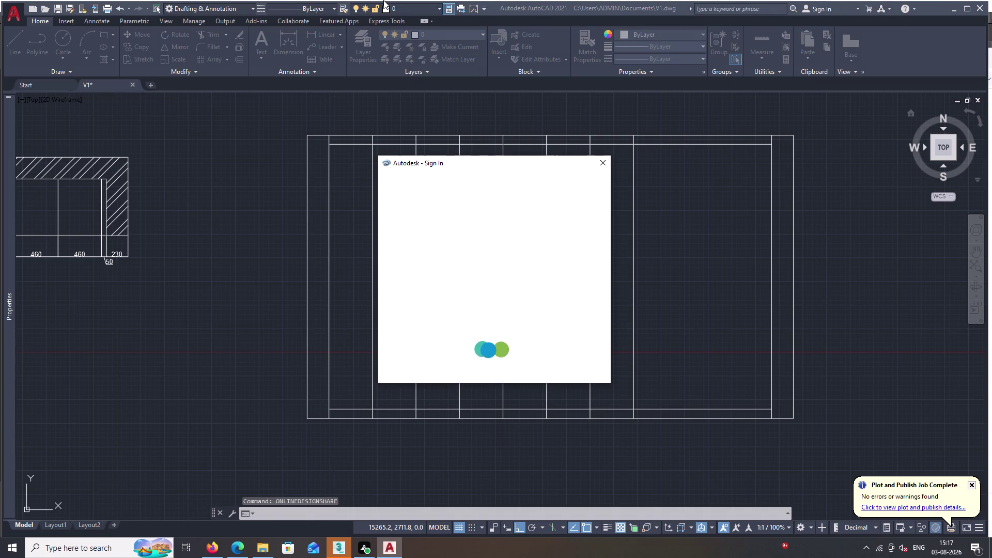
click(602, 161)
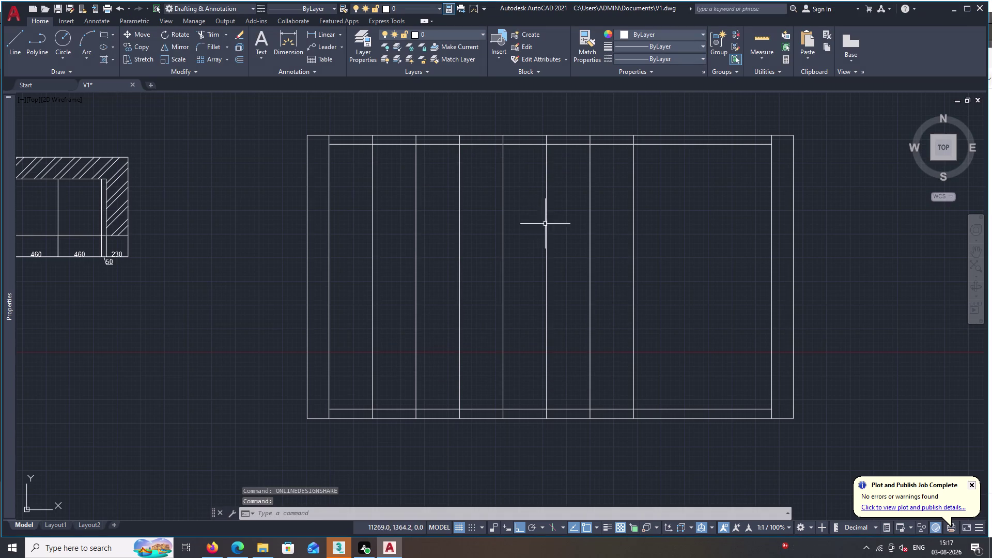
key(o)
Offset the left inner frame line 50 units inward.
key(space)
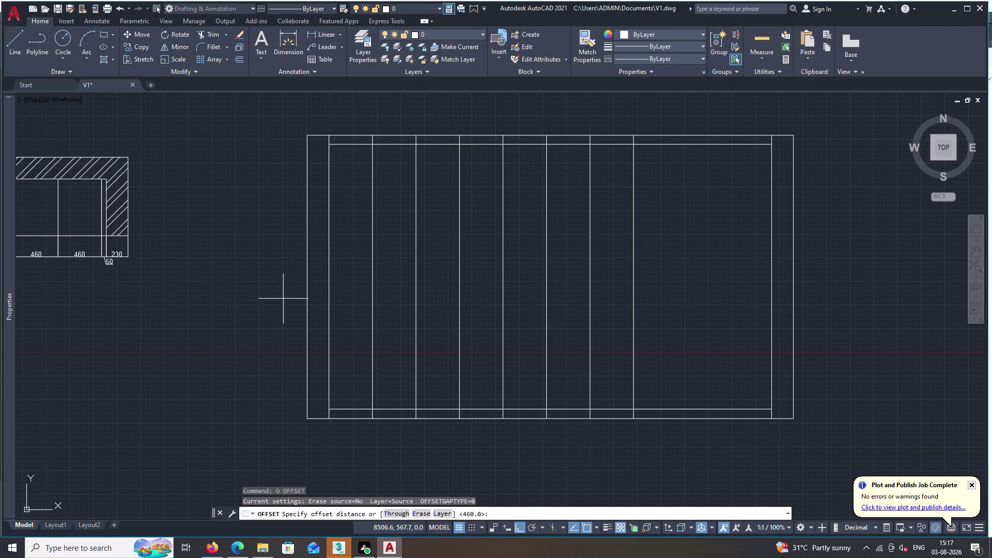
key(5)
key(0)
key(space)
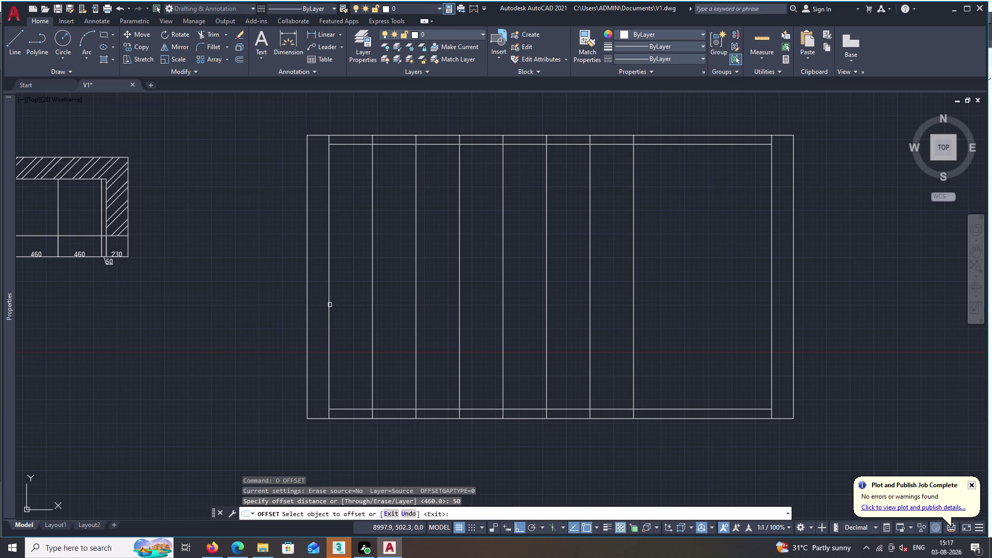
triple_click(331, 301)
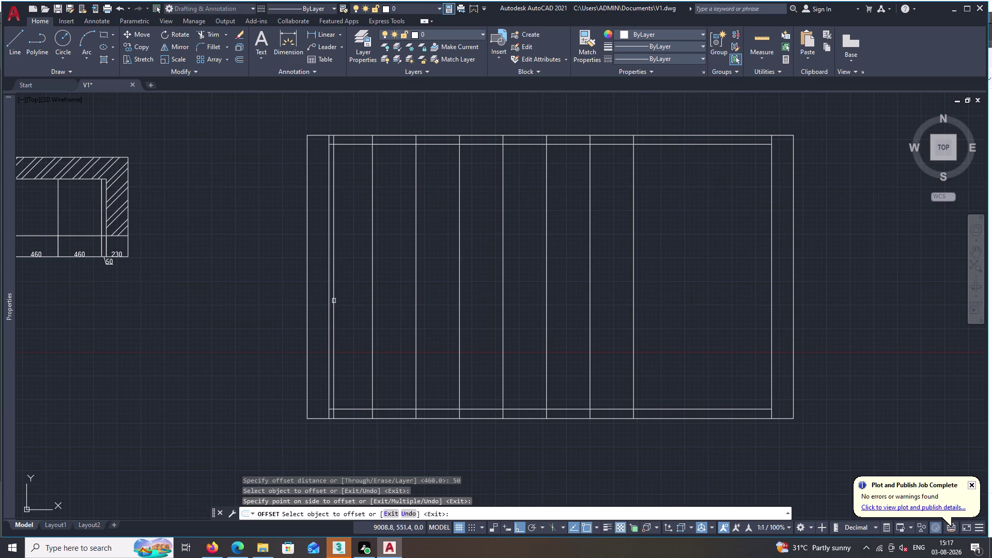
triple_click(343, 303)
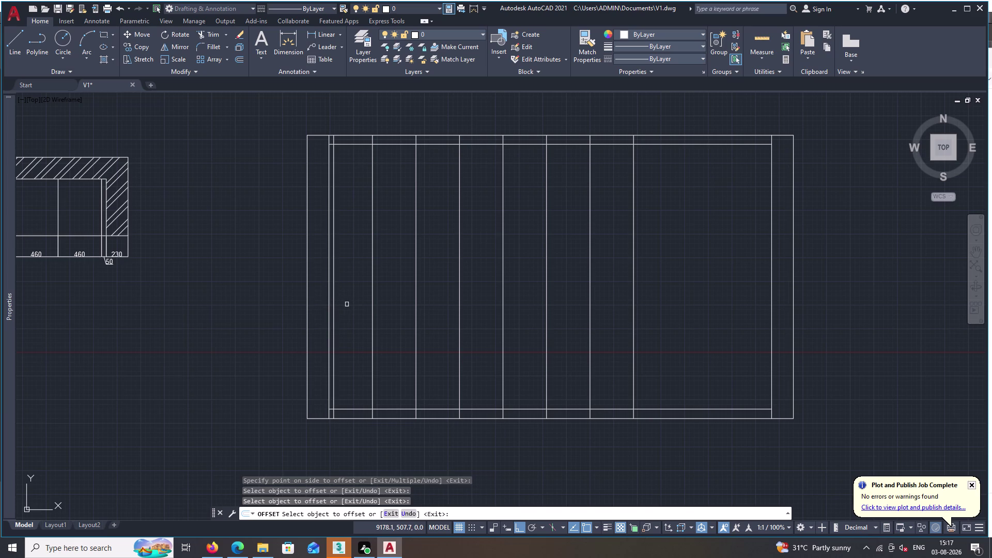
key(Escape)
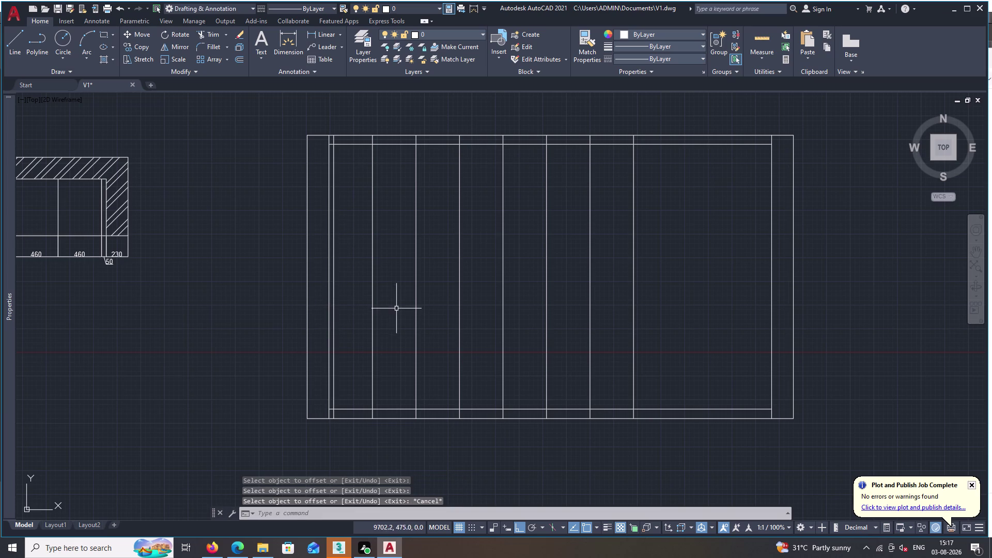
Start the Trim command with TR.
key(t)
key(r)
key(space)
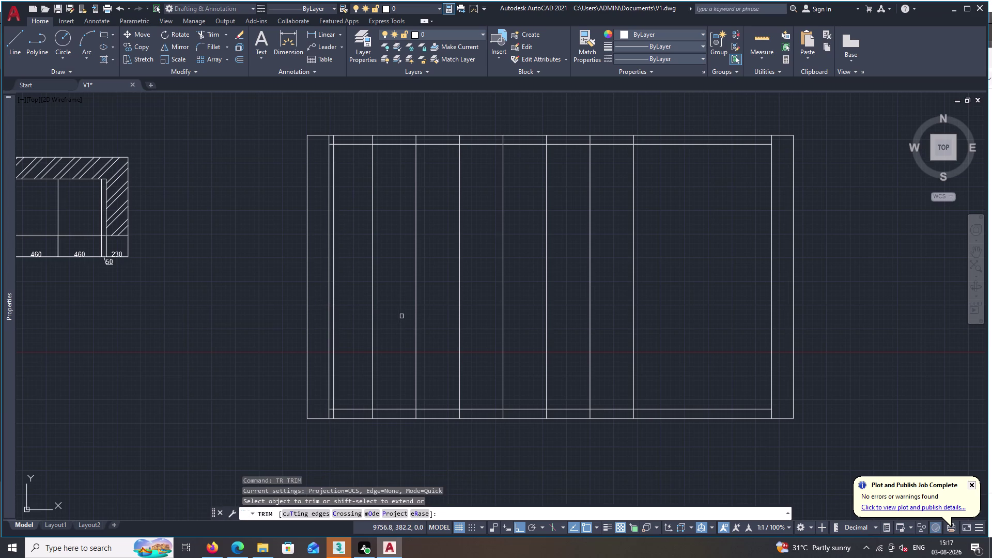